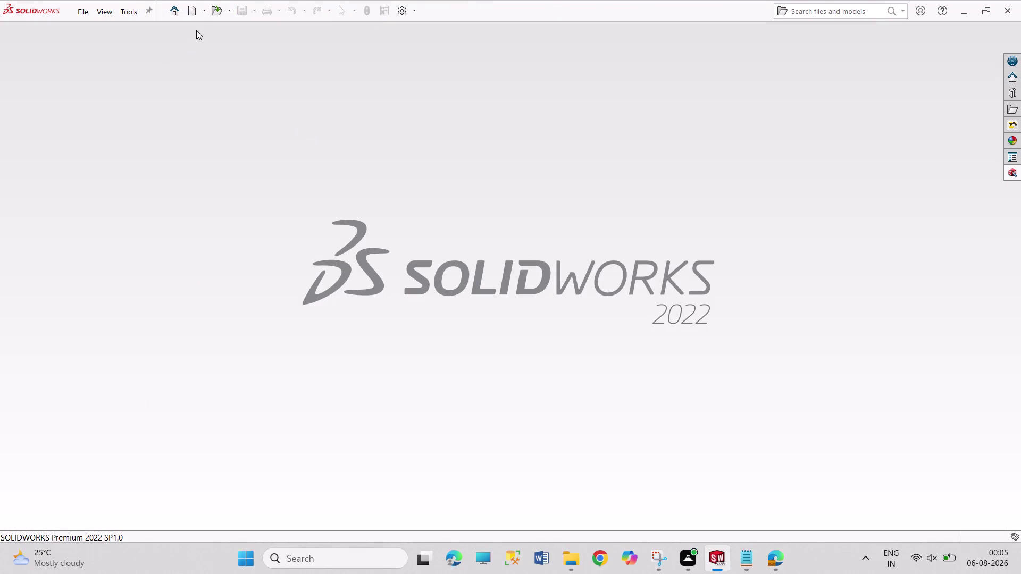
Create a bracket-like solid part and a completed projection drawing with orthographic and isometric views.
Create a new part document.
click(196, 15)
click(274, 300)
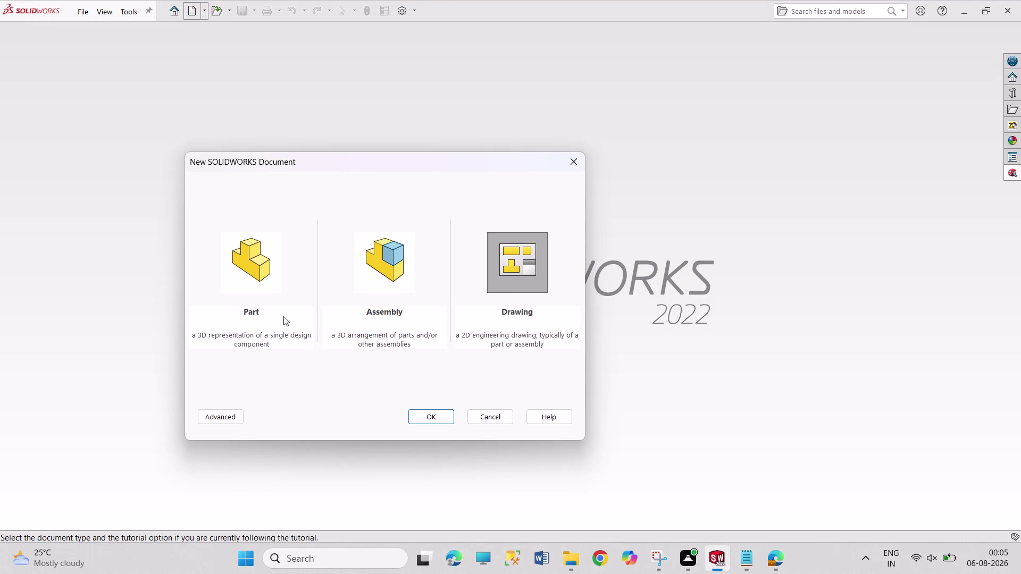
click(249, 259)
click(447, 417)
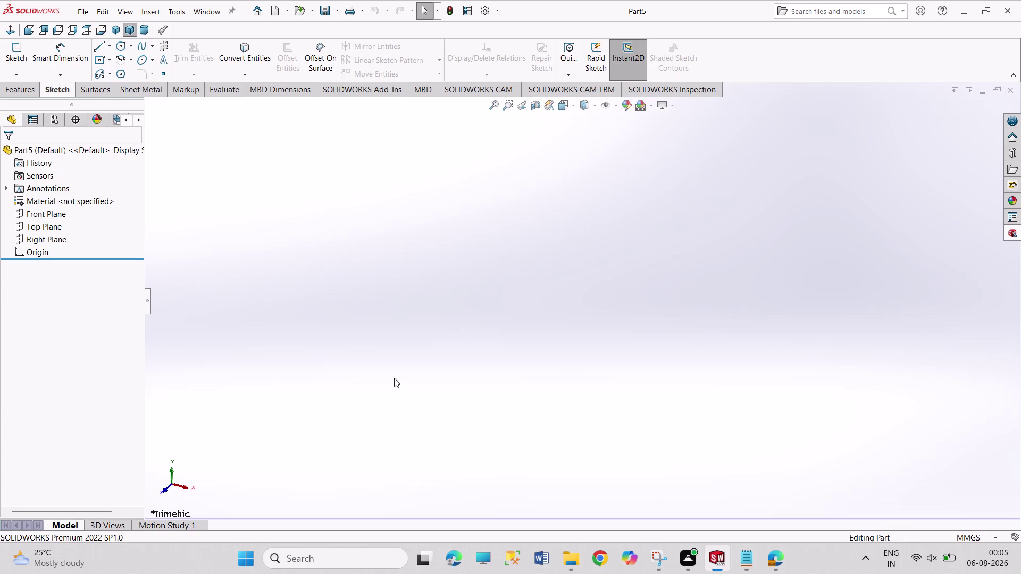
Start a sketch on the Front Plane with the Line tool active.
click(37, 216)
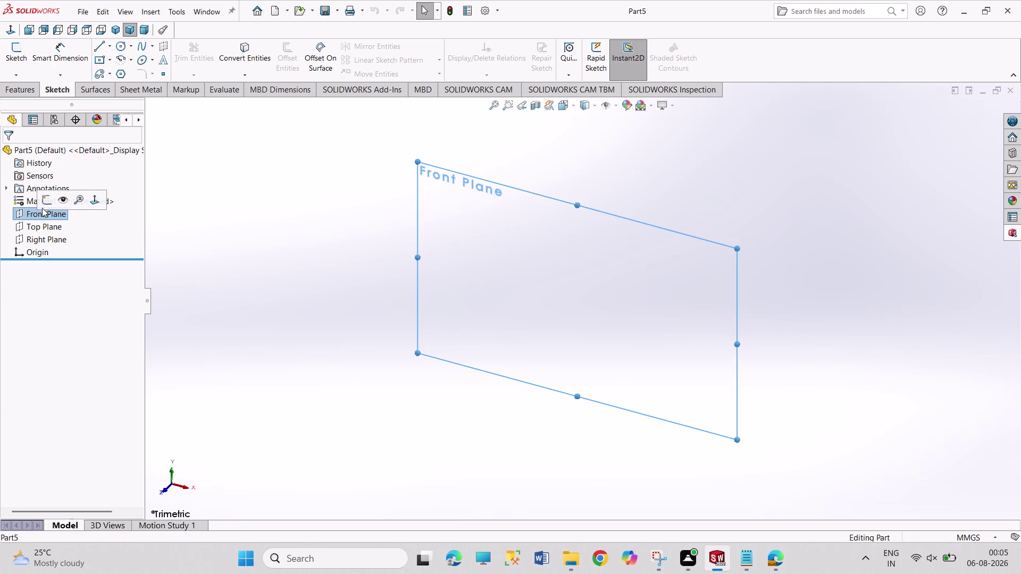
click(47, 203)
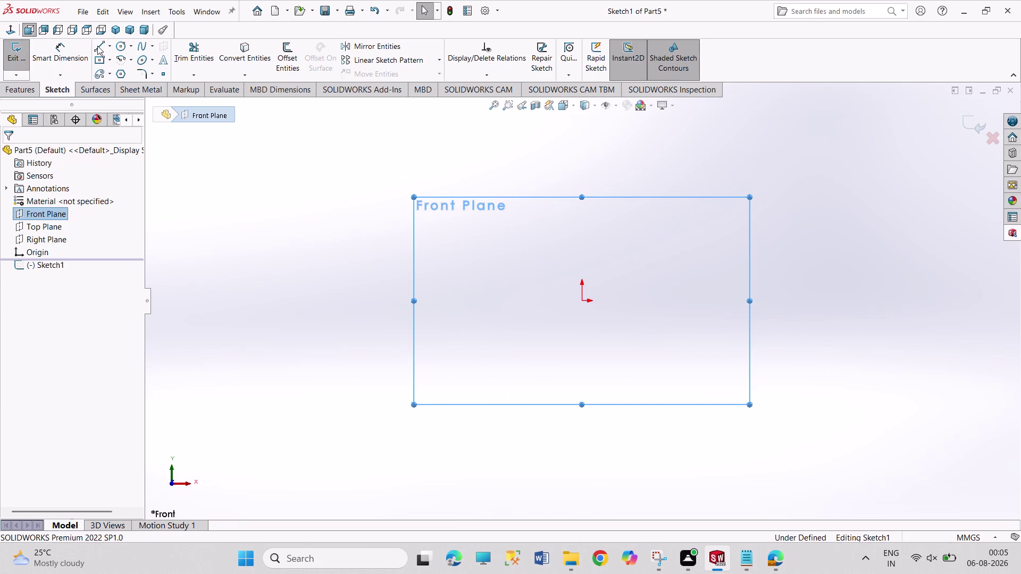
click(97, 46)
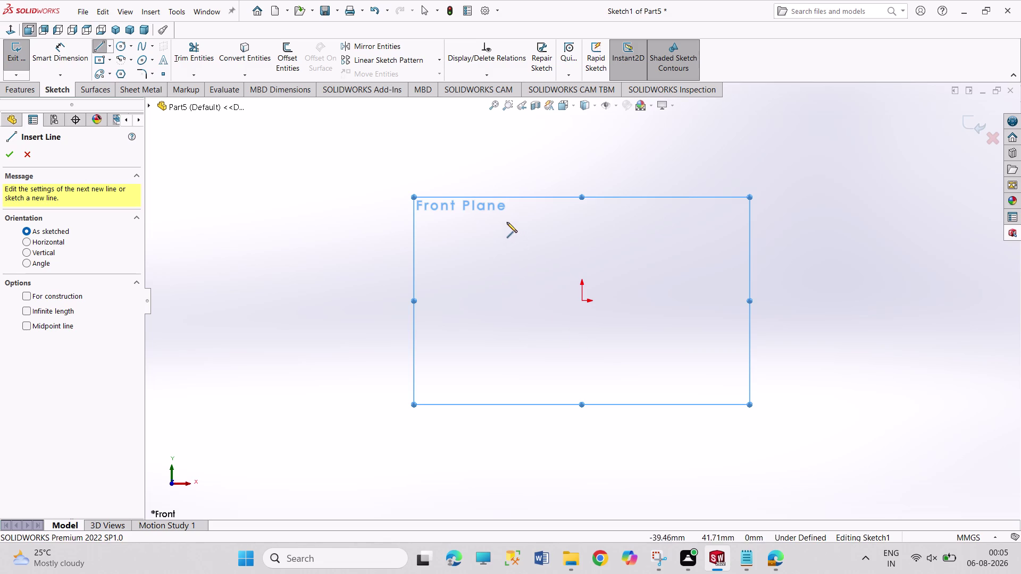
Draw the eight connected lines of the U profile, closing at the top-left corner.
click(502, 221)
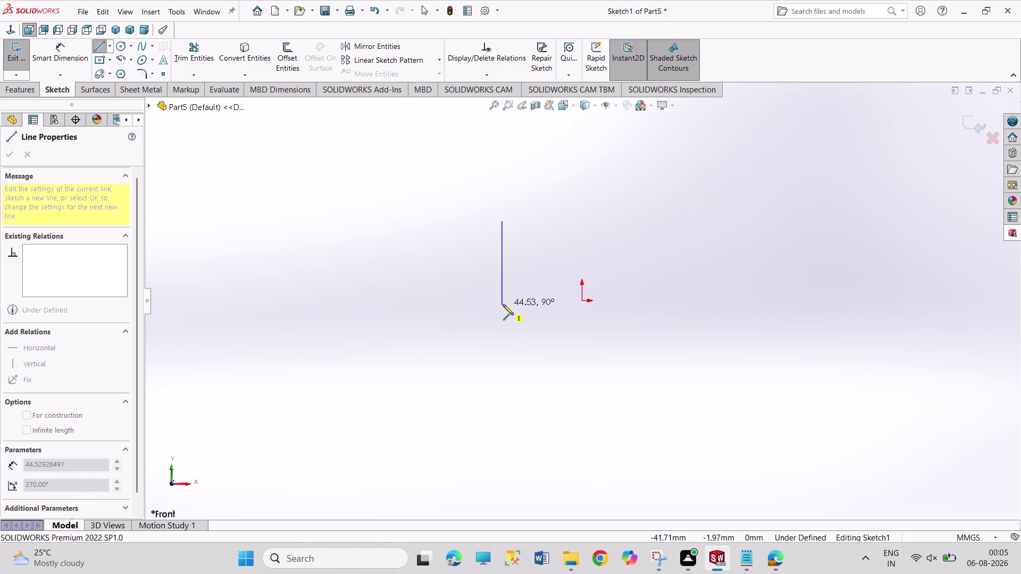
click(503, 302)
drag(656, 302, 656, 301)
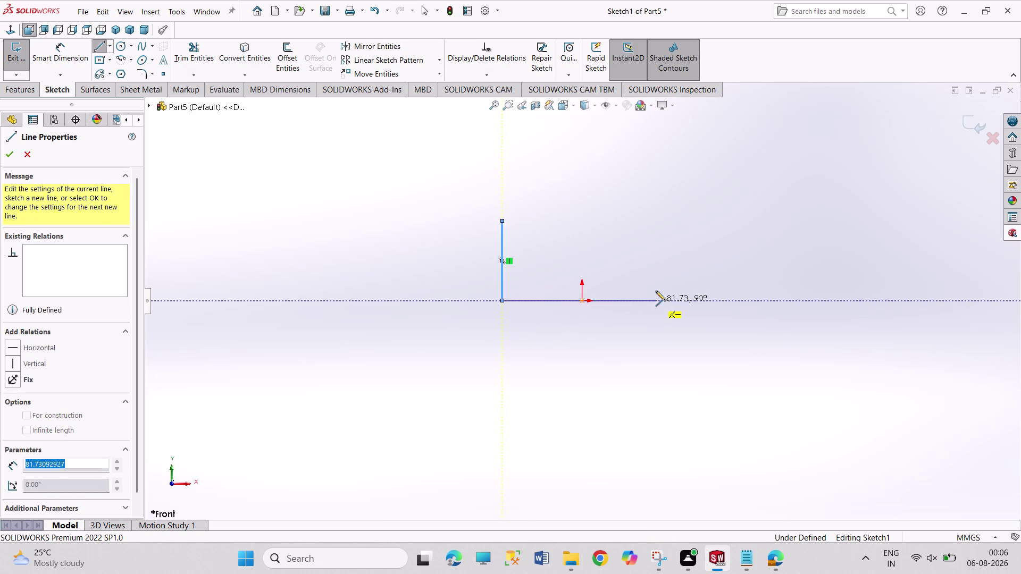
drag(656, 301, 656, 295)
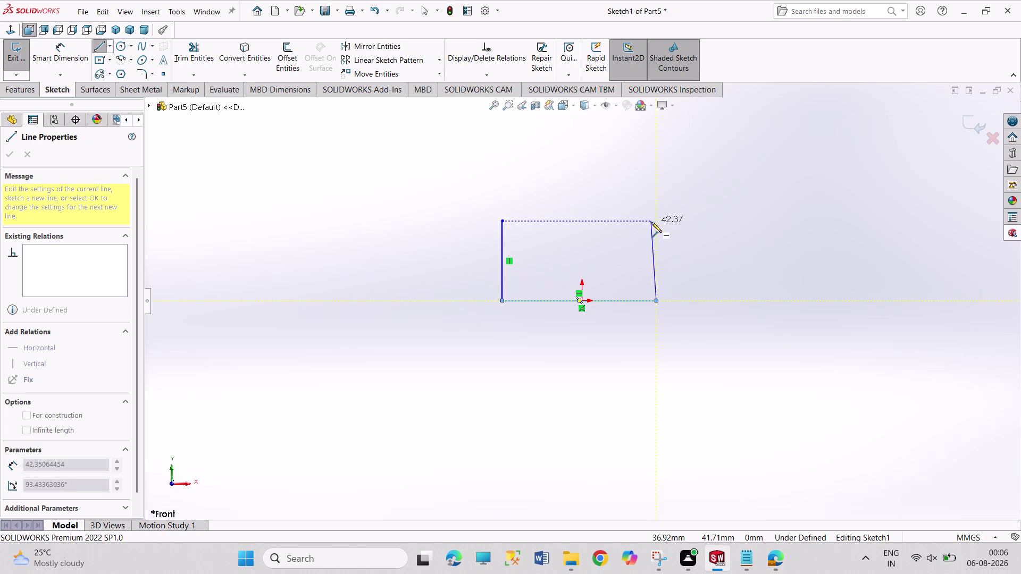
click(656, 221)
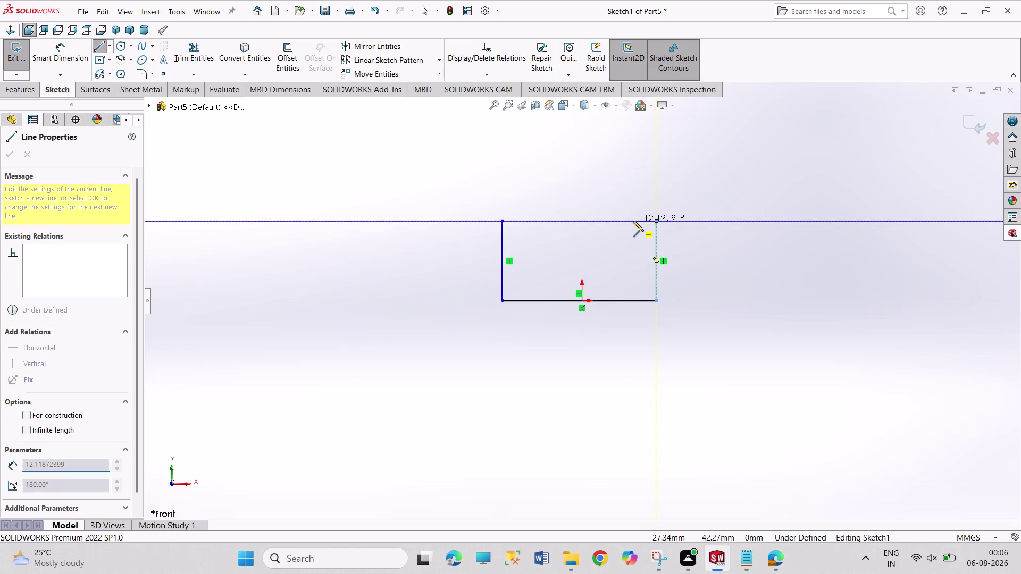
click(634, 221)
click(635, 253)
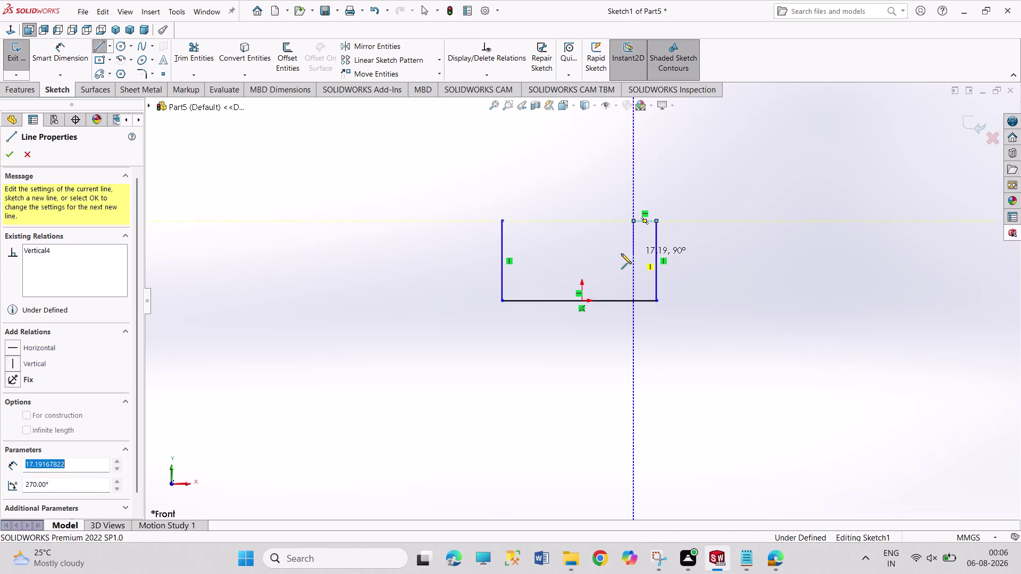
click(531, 254)
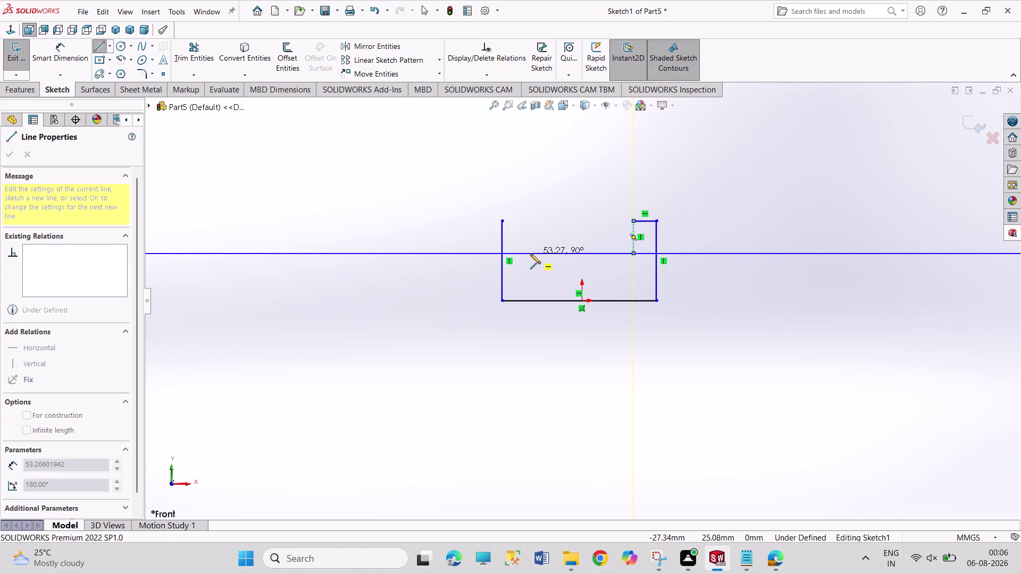
click(530, 218)
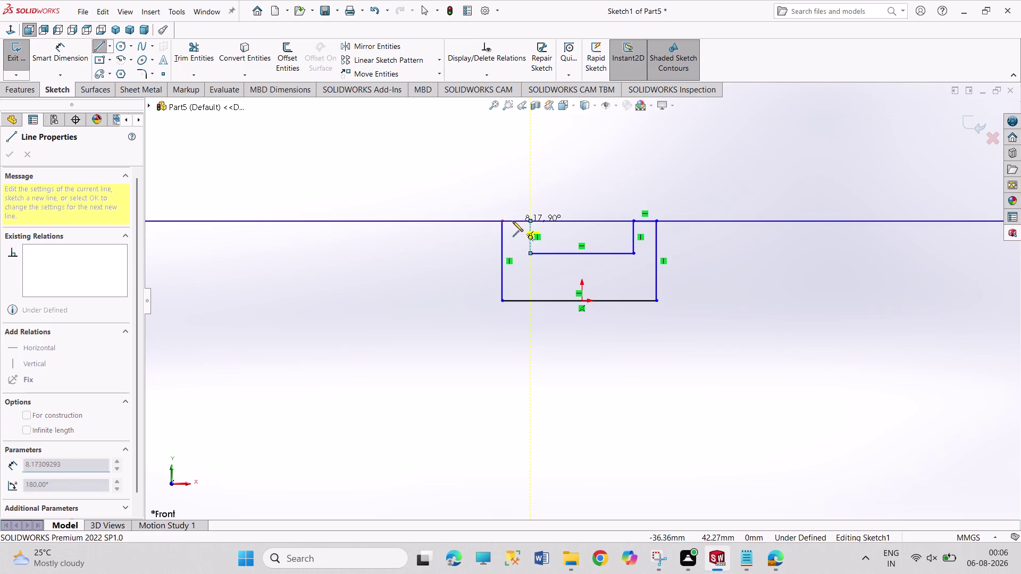
click(504, 221)
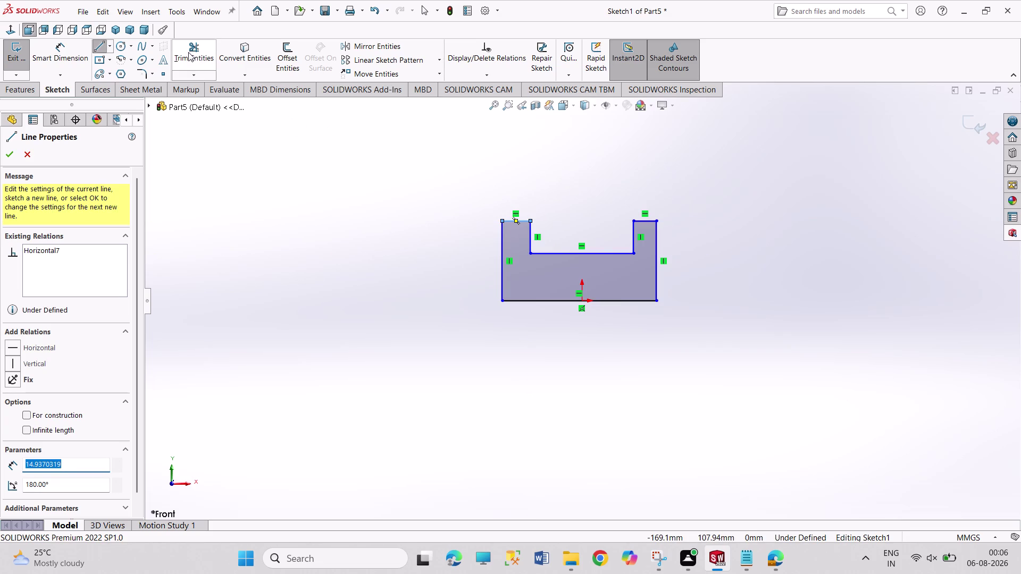
click(113, 45)
click(117, 75)
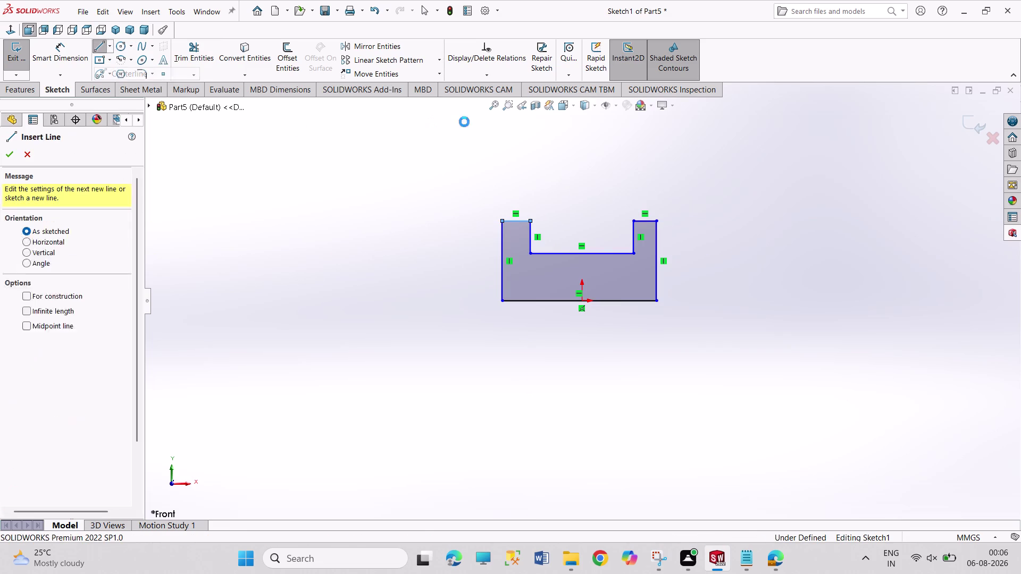
Draw a vertical centreline through the origin, extending below the profile.
drag(579, 150, 579, 156)
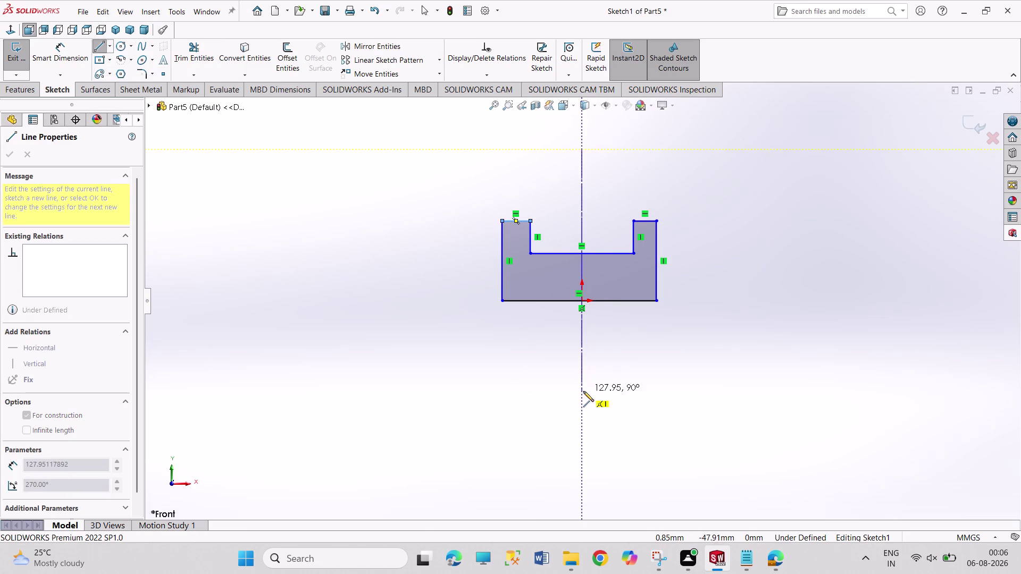
drag(583, 391, 591, 390)
right_click(690, 364)
click(704, 368)
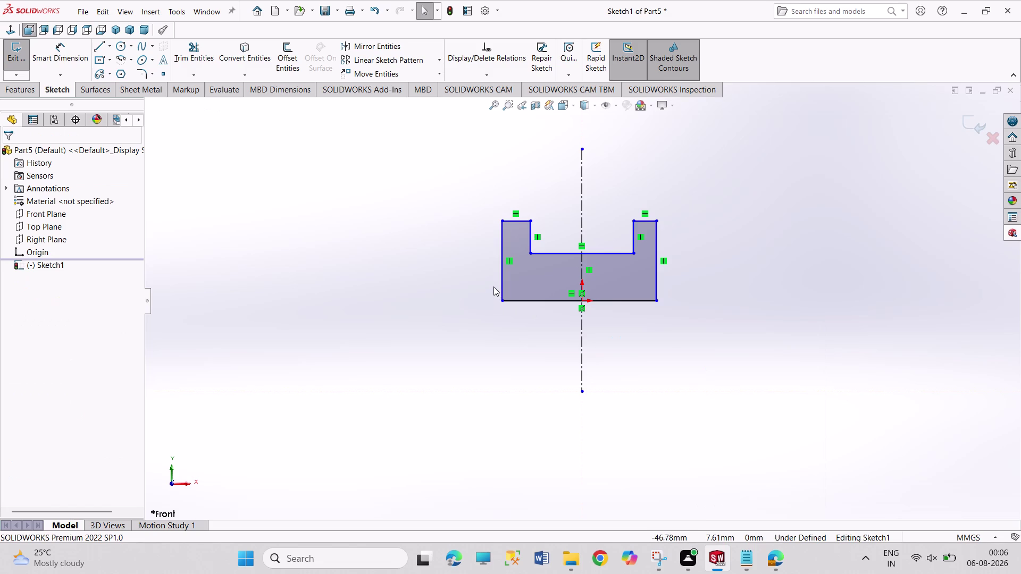
Make the left and right outer sides of the U equal in length.
click(500, 287)
click(654, 266)
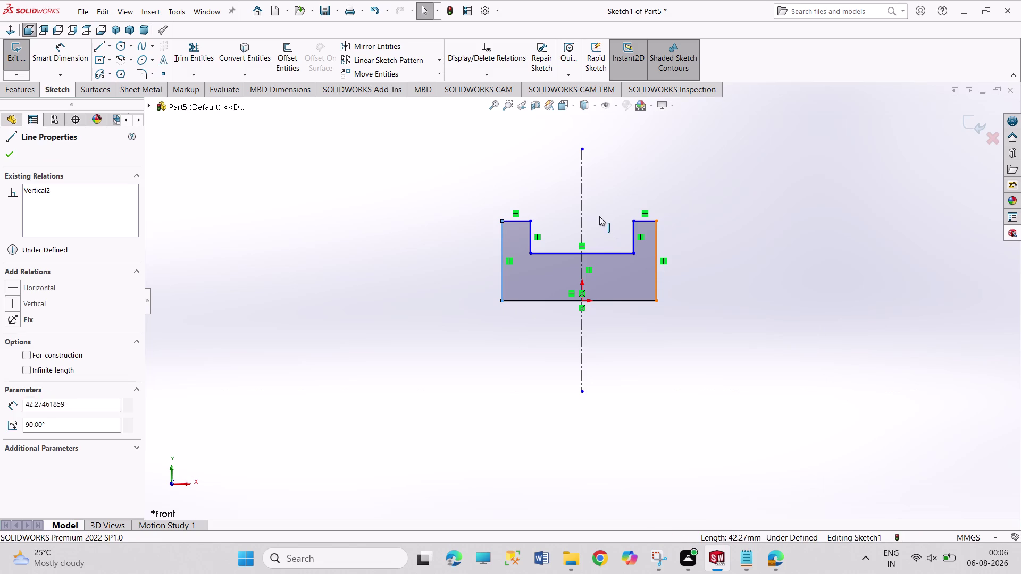
click(585, 208)
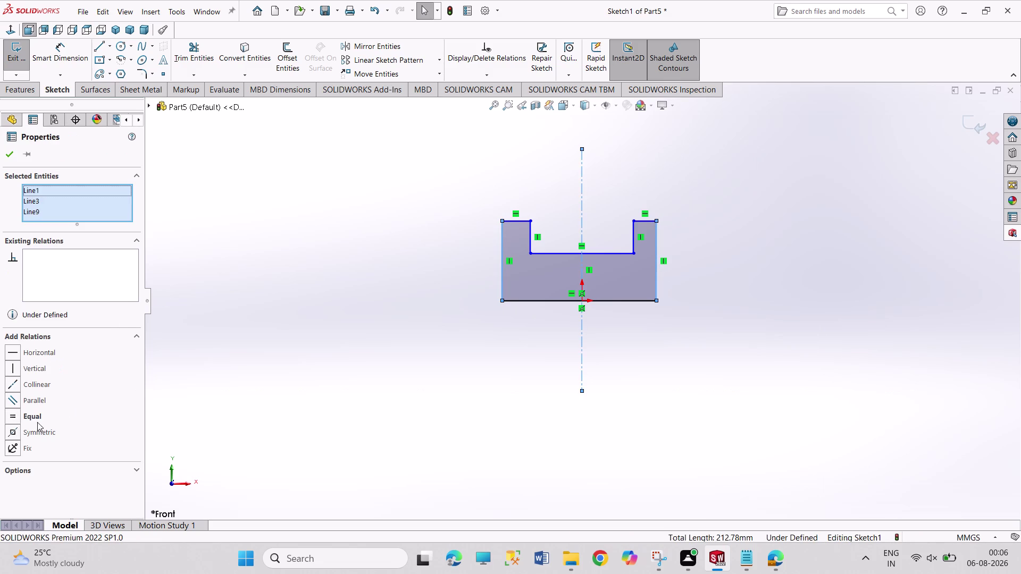
click(42, 432)
click(294, 345)
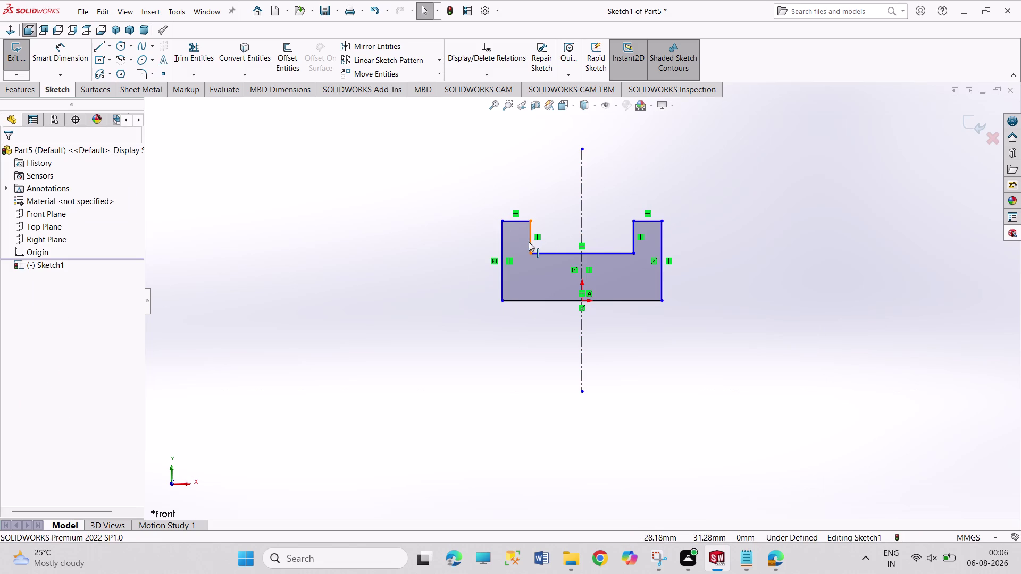
Make the inner sides of the two arms equal in length.
click(529, 242)
click(632, 237)
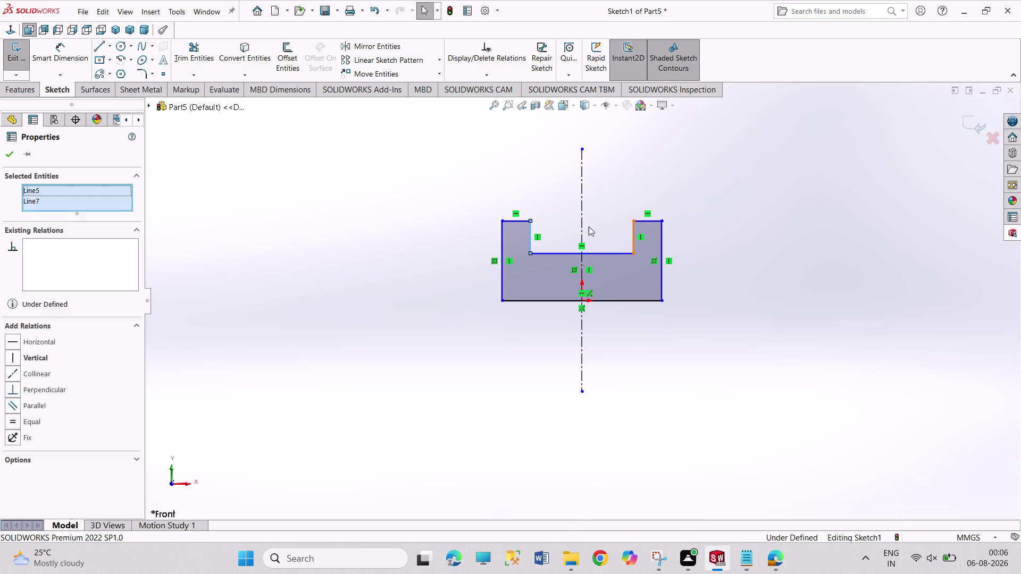
click(583, 223)
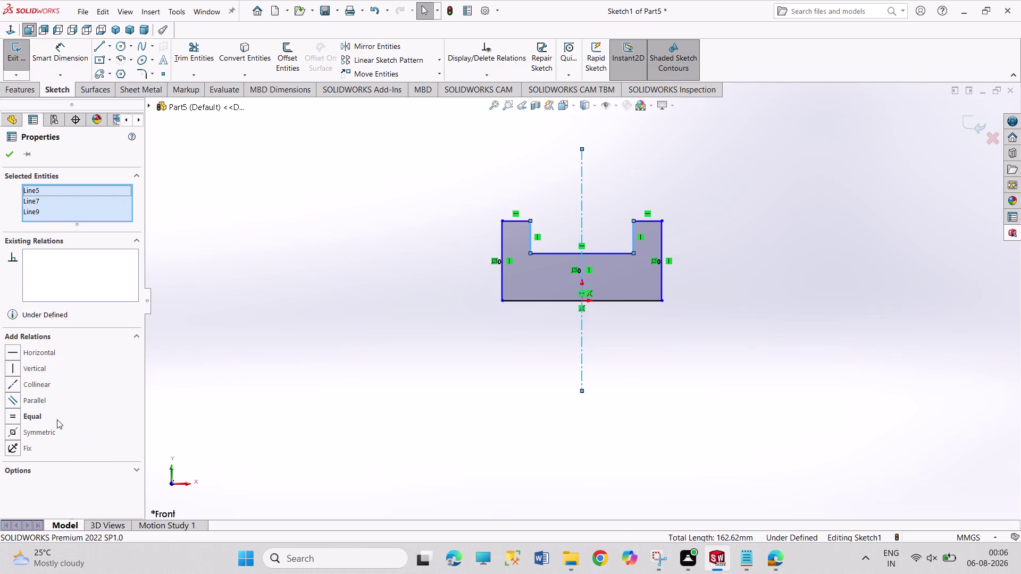
click(40, 433)
click(377, 336)
right_drag(404, 346, 381, 217)
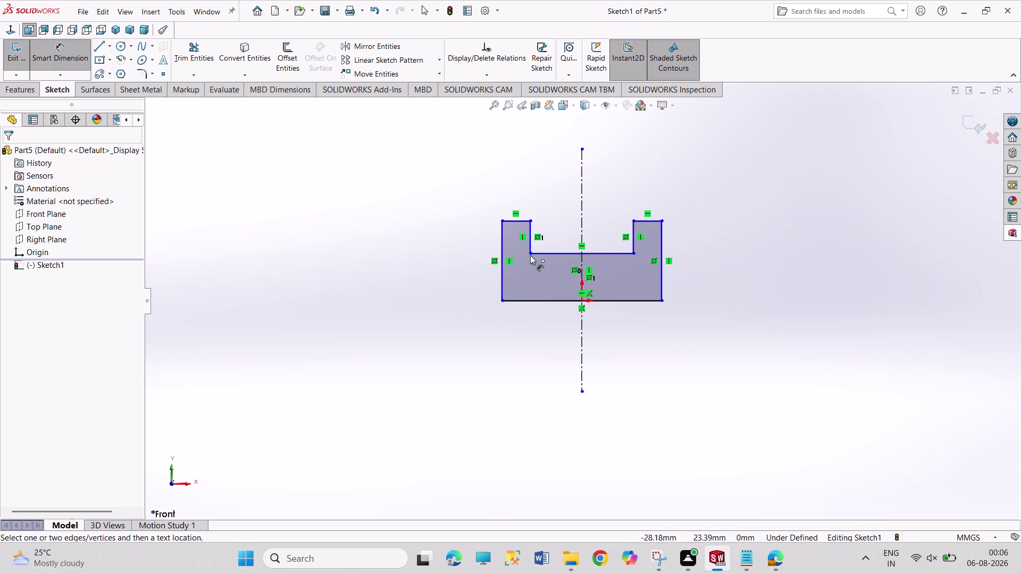
Dimension the slot depth to 20 mm and the overall height to 38 mm.
drag(531, 247, 522, 248)
click(429, 239)
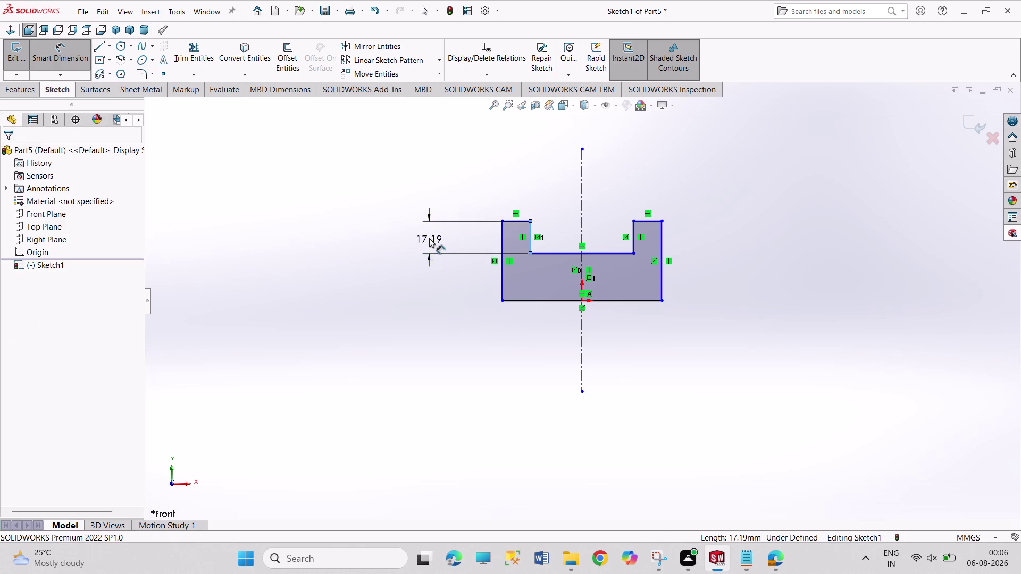
text(20)
key(Return)
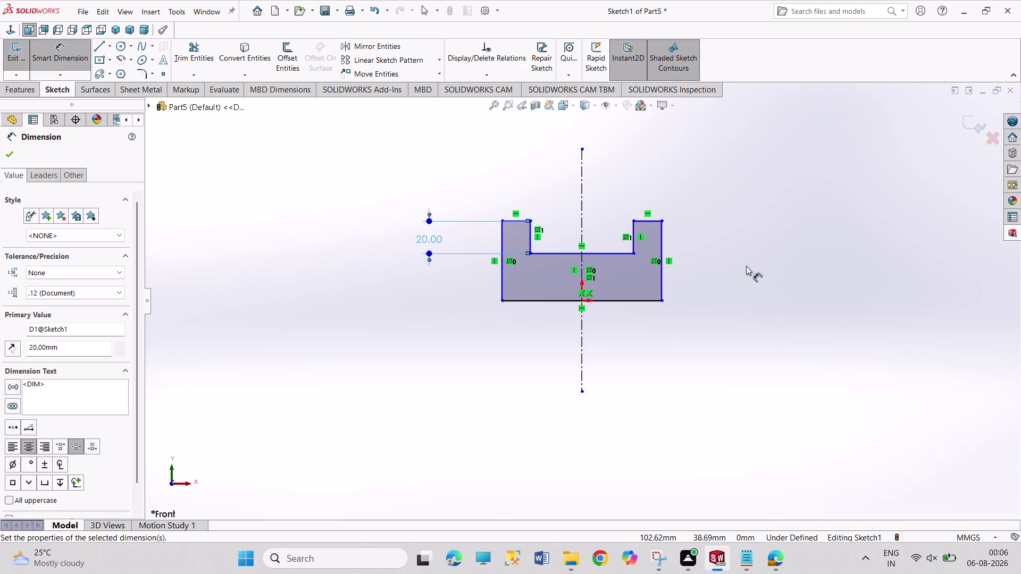
click(662, 282)
click(727, 263)
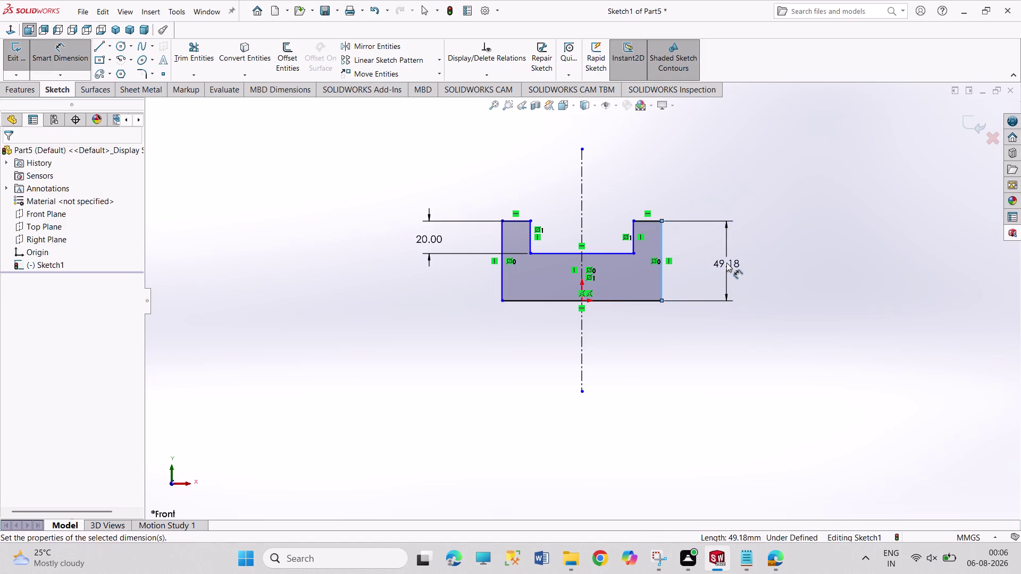
key(3)
key(8)
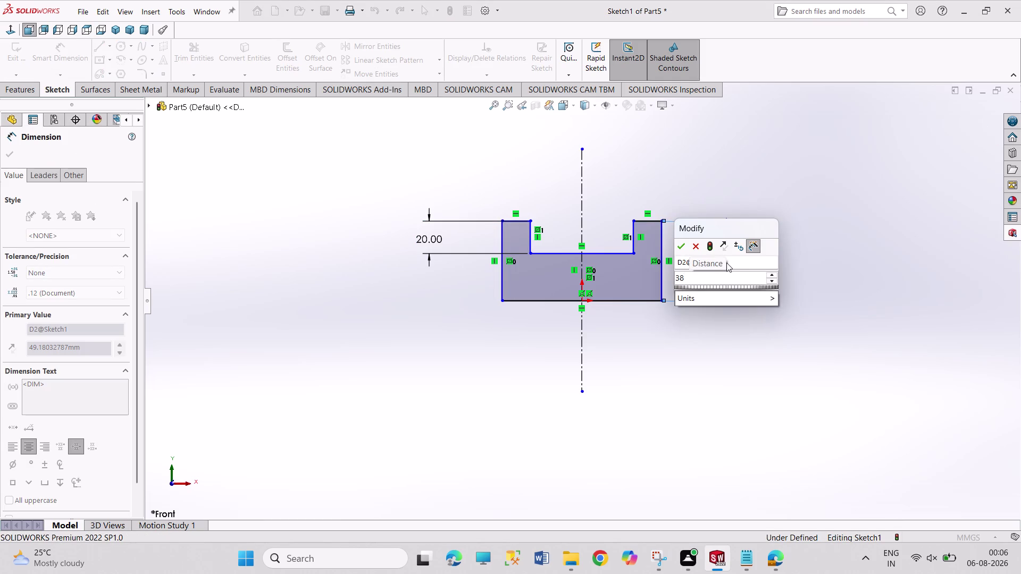
key(Return)
Make the top edges of both arms collinear.
right_click(777, 218)
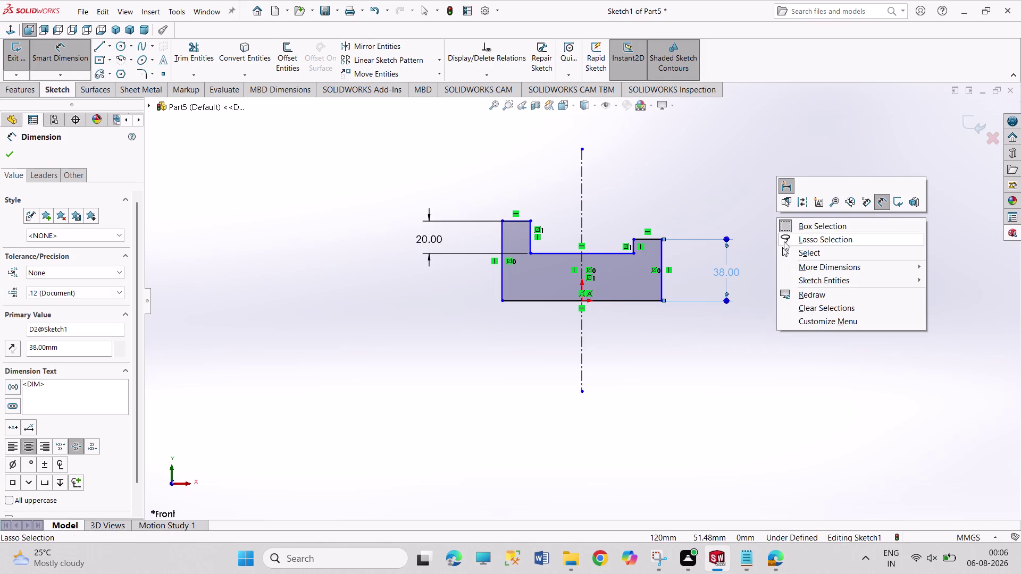
click(788, 251)
click(520, 224)
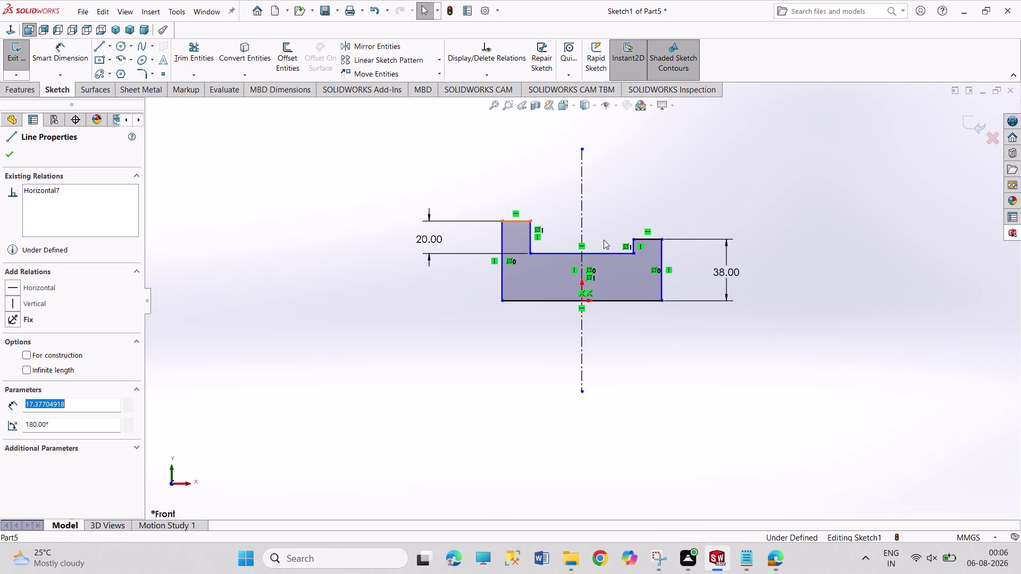
click(647, 241)
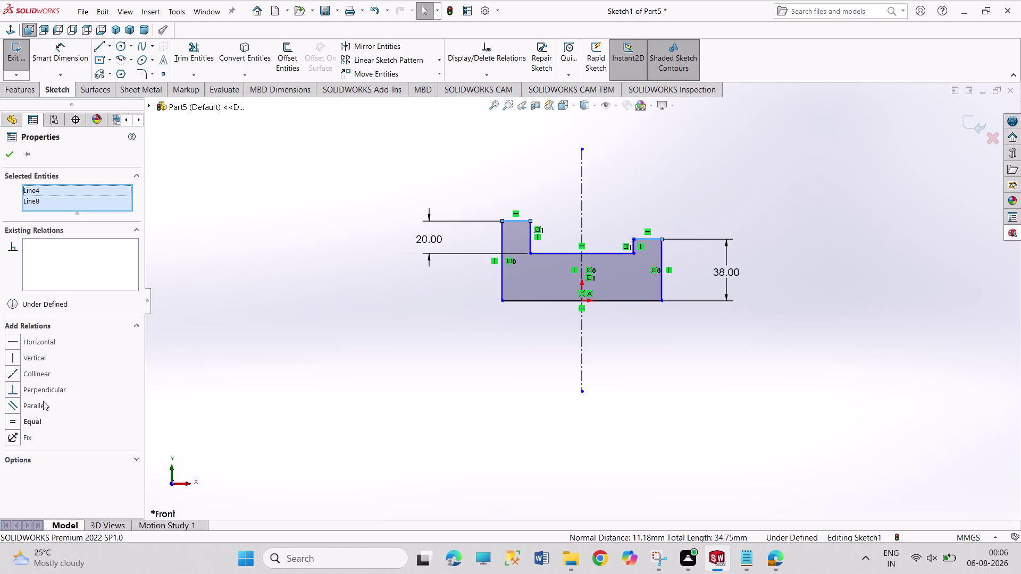
click(45, 374)
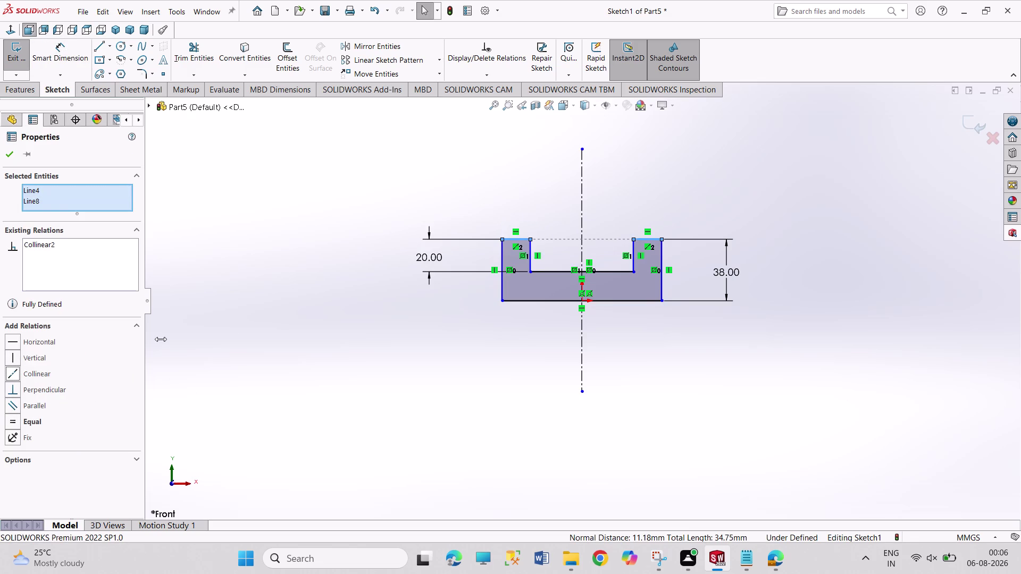
click(235, 326)
right_drag(320, 368, 328, 247)
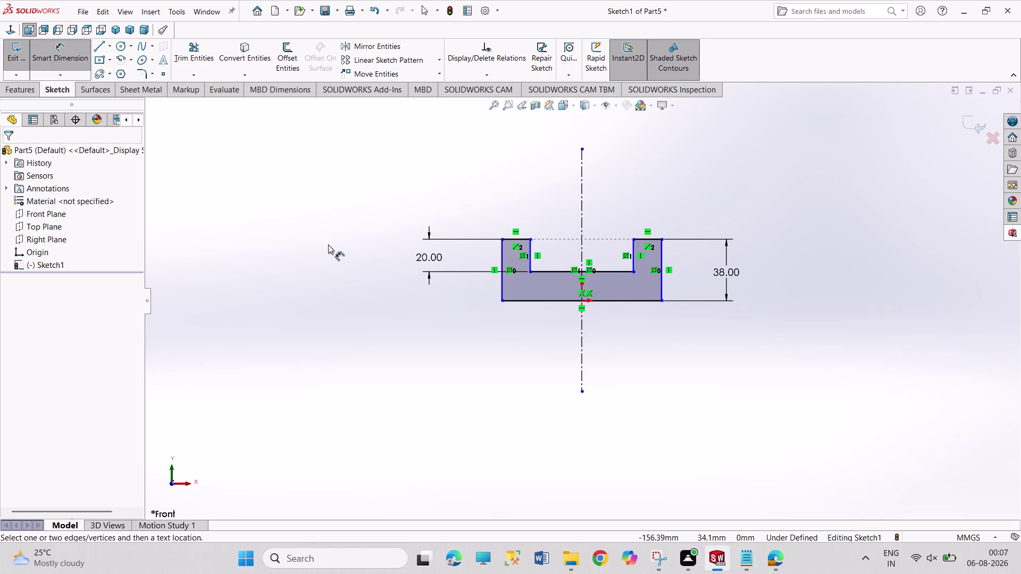
Dimension the profile's bottom edge to a 44 mm overall width.
click(552, 303)
click(551, 331)
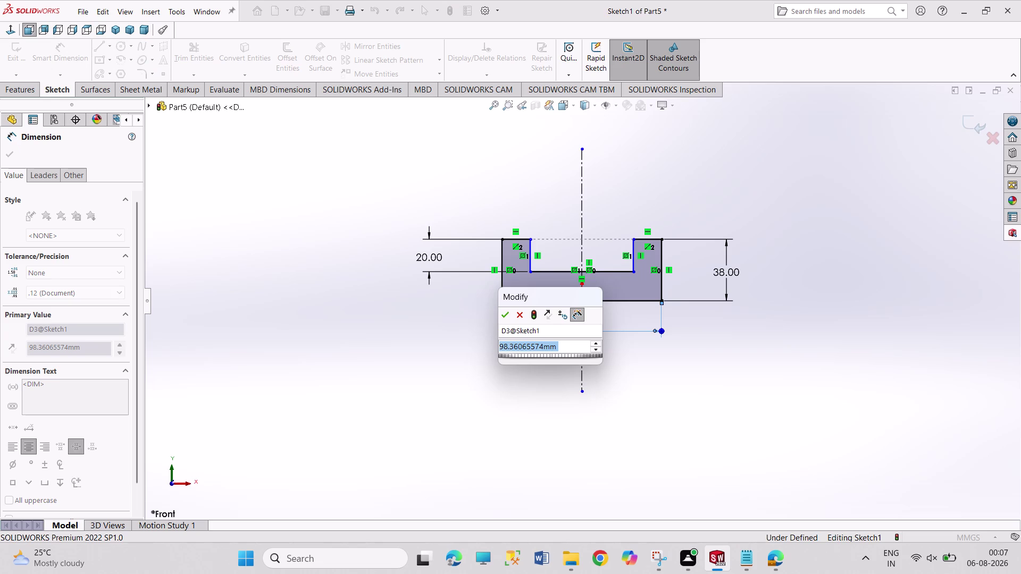
text(44)
key(Return)
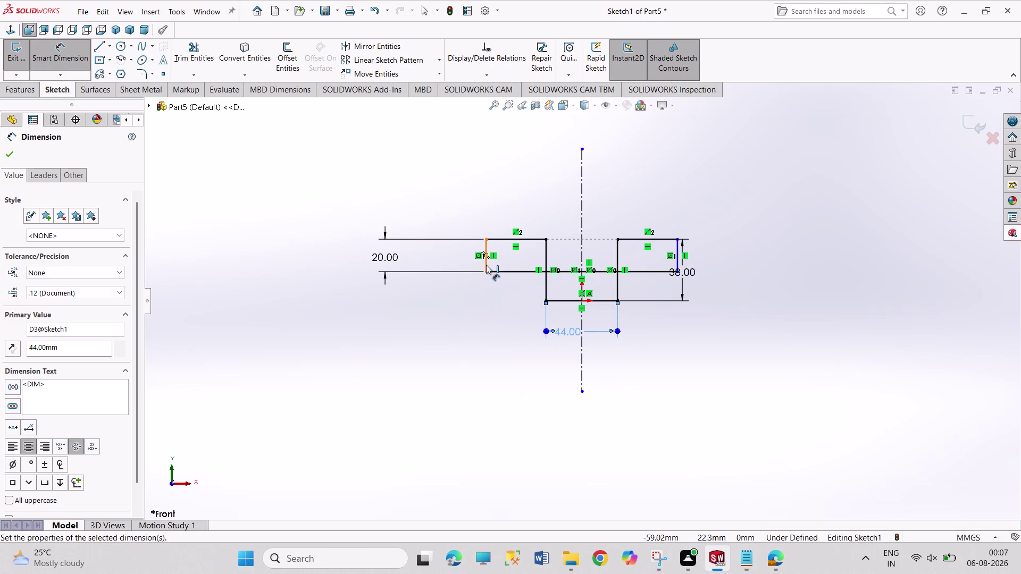
right_click(472, 318)
click(485, 353)
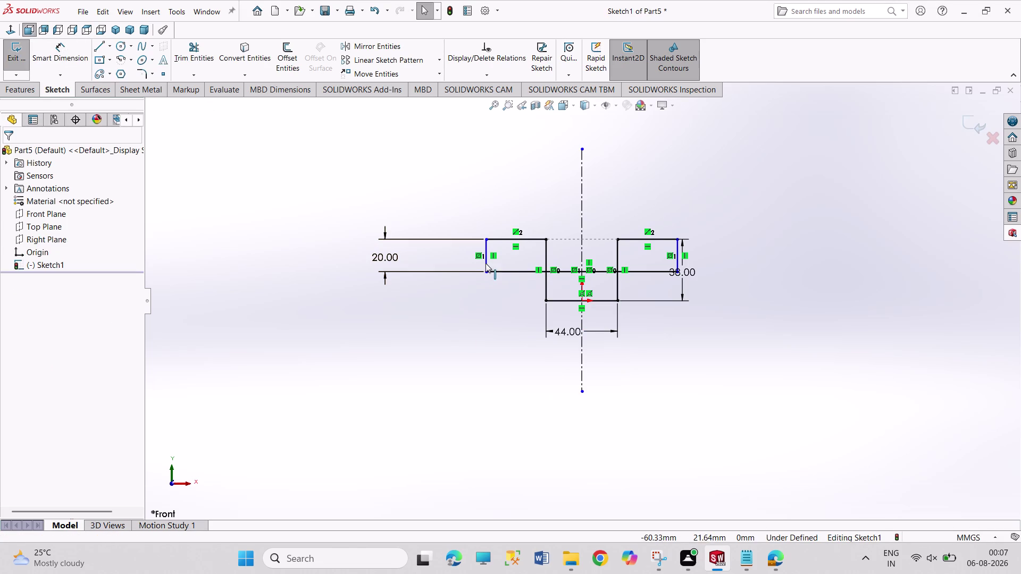
Drag the slot walls inward and dimension the slot width to 26 mm.
drag(486, 261, 565, 259)
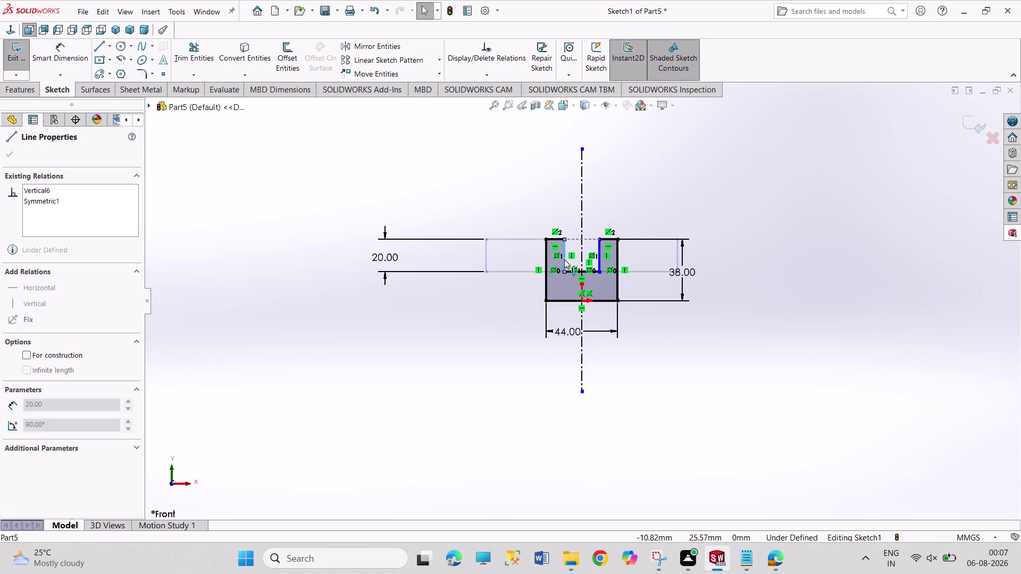
drag(564, 259, 562, 259)
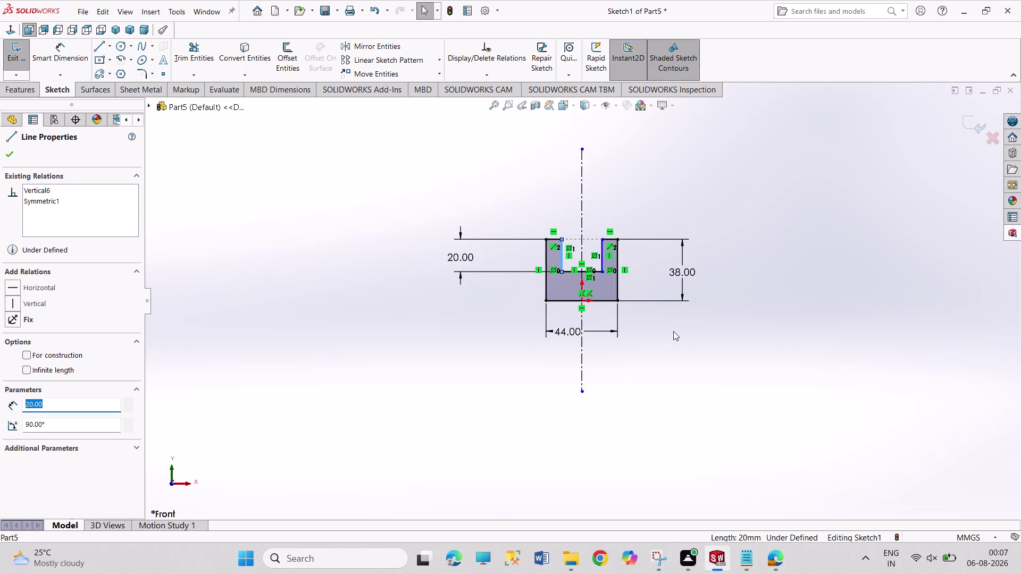
right_drag(674, 331, 681, 175)
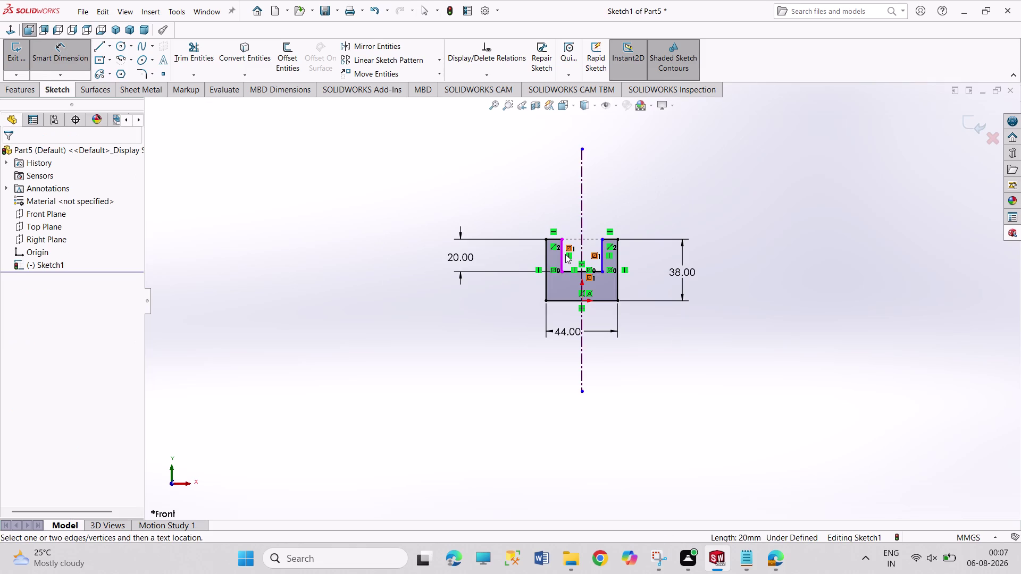
click(565, 256)
click(600, 256)
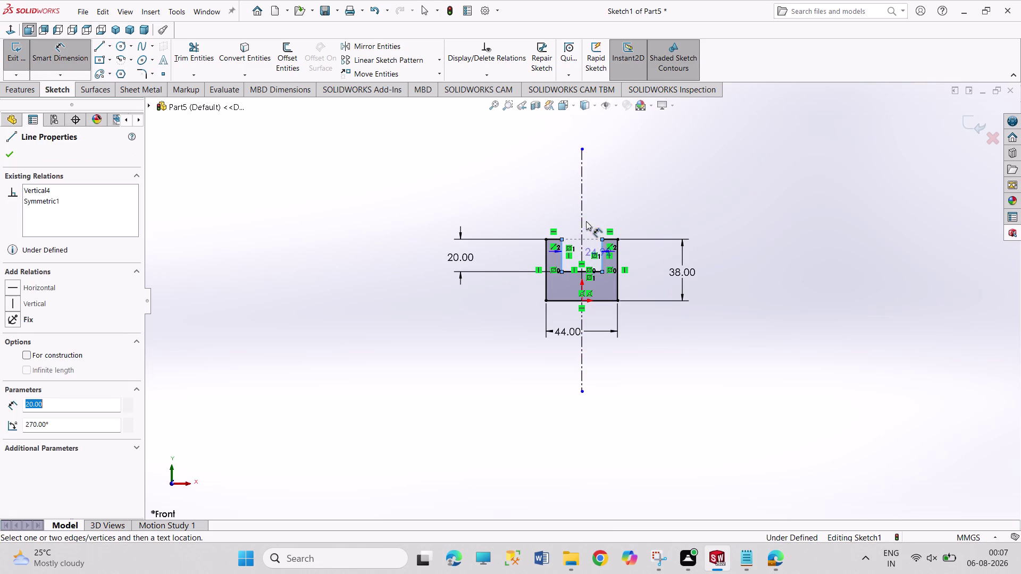
click(631, 202)
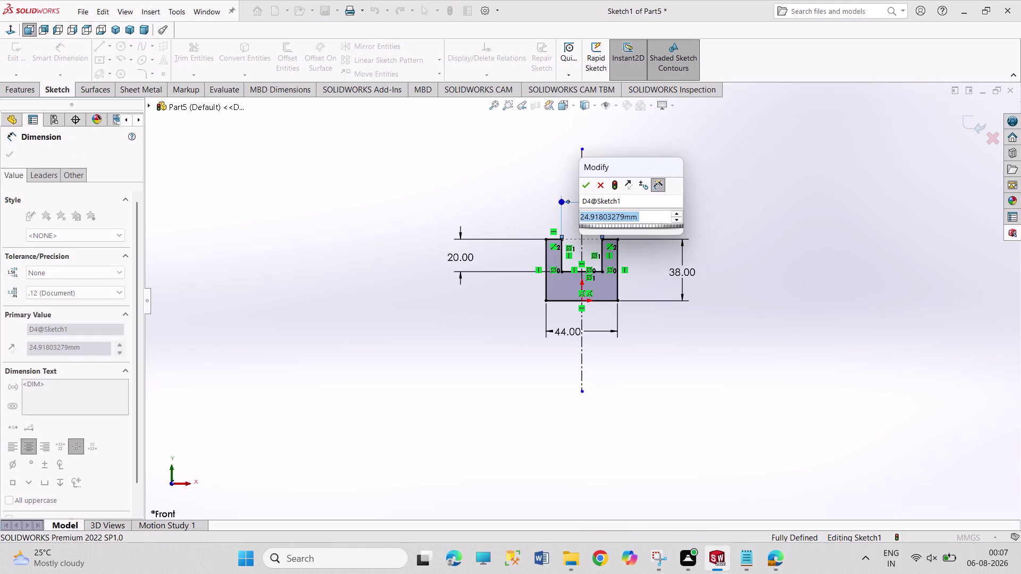
text(26)
key(Return)
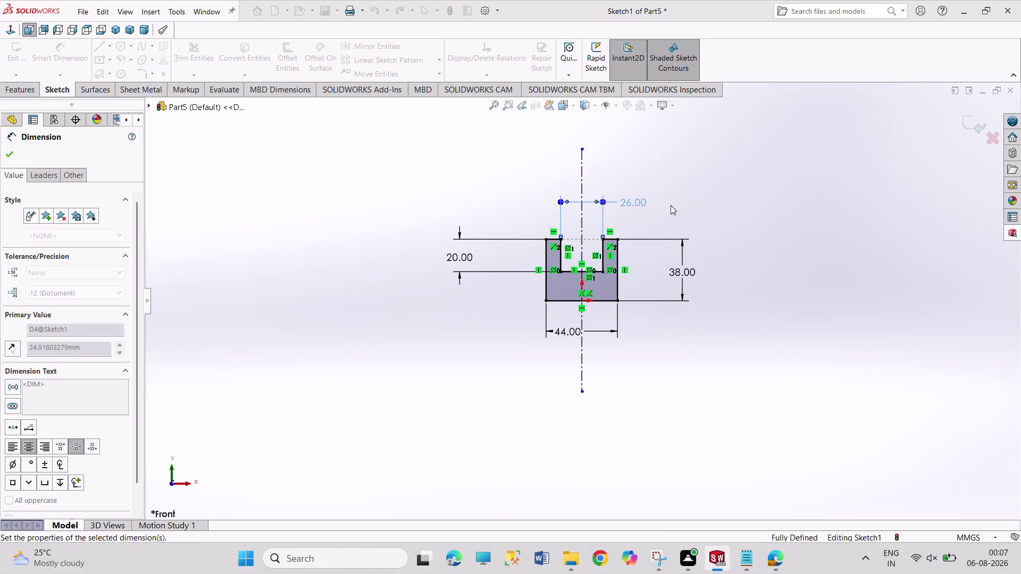
Exit the now fully defined Sketch1.
right_click(710, 184)
click(719, 223)
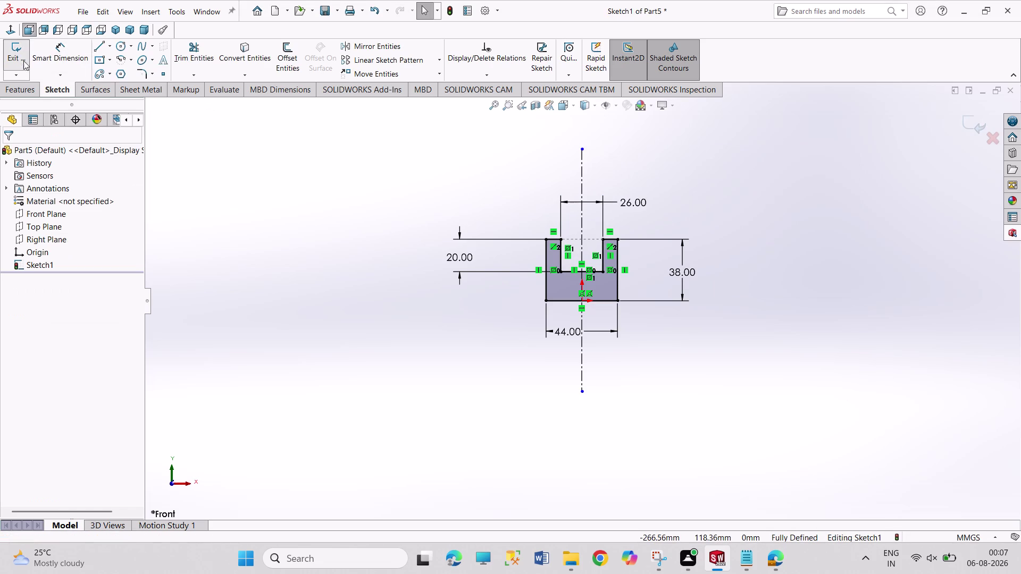
click(19, 57)
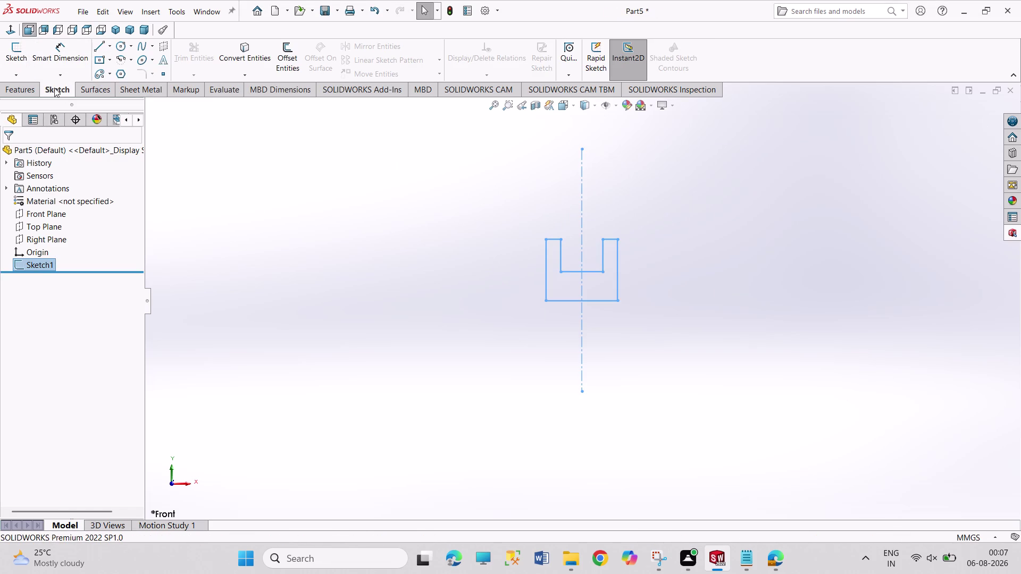
Extrude the U-profile 50 mm with the Mid Plane end condition as Boss-Extrude1.
click(33, 88)
click(24, 58)
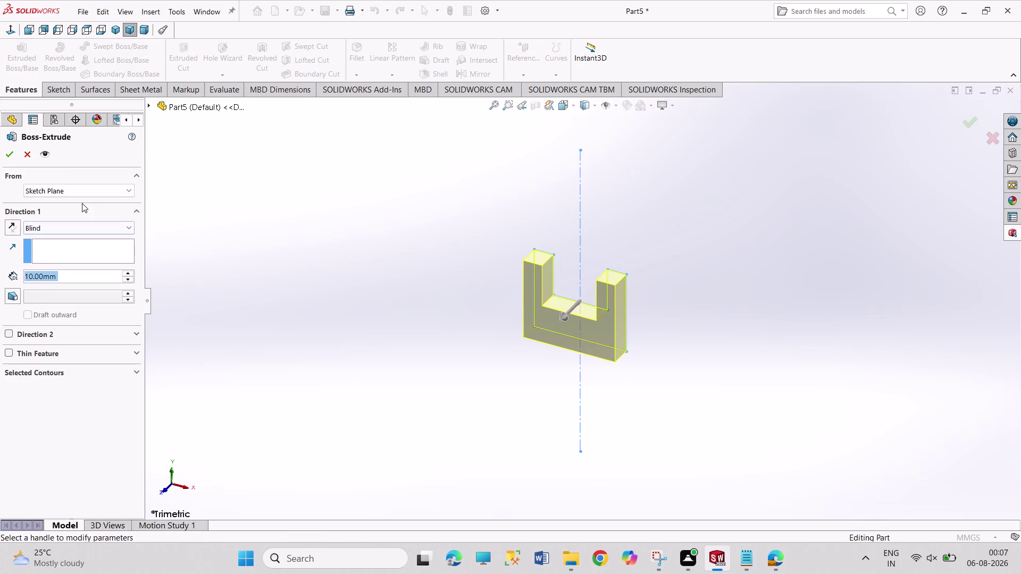
click(83, 226)
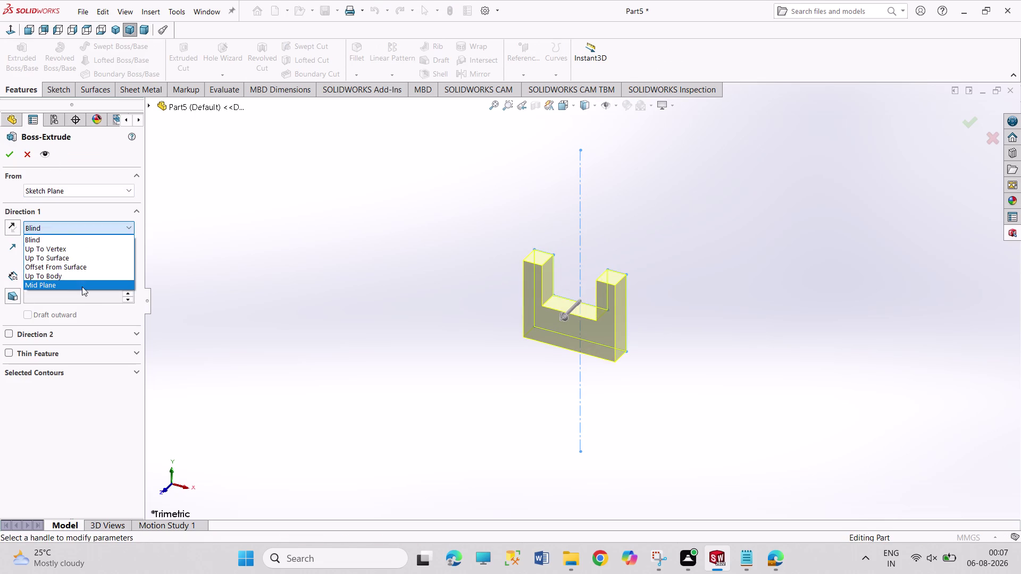
click(80, 289)
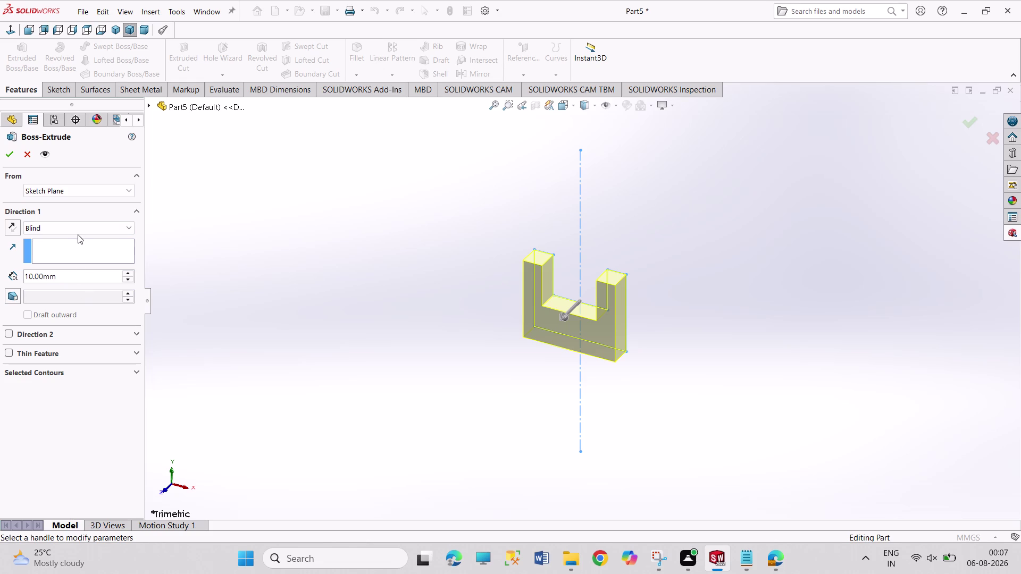
click(78, 229)
click(76, 282)
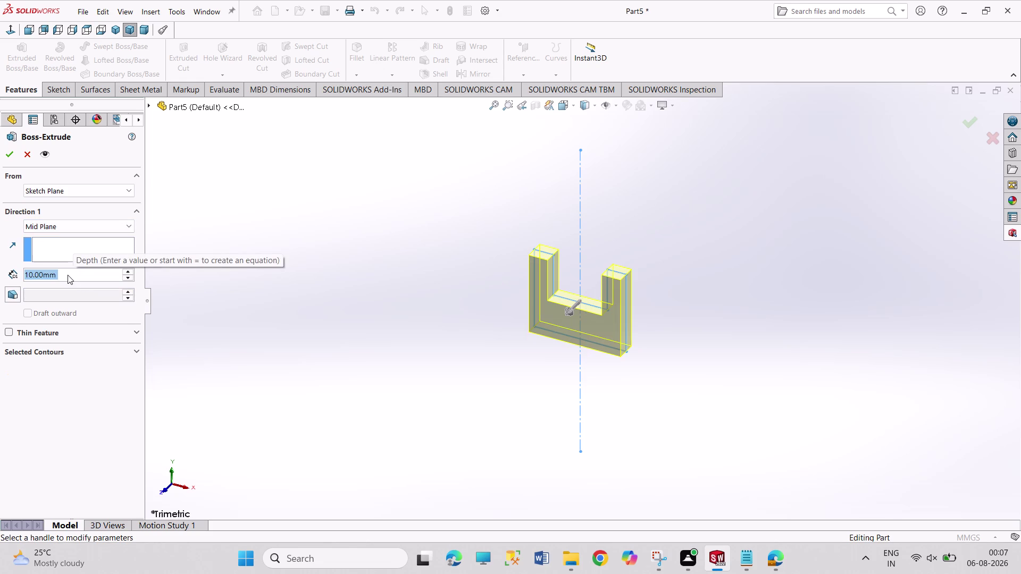
text(5)
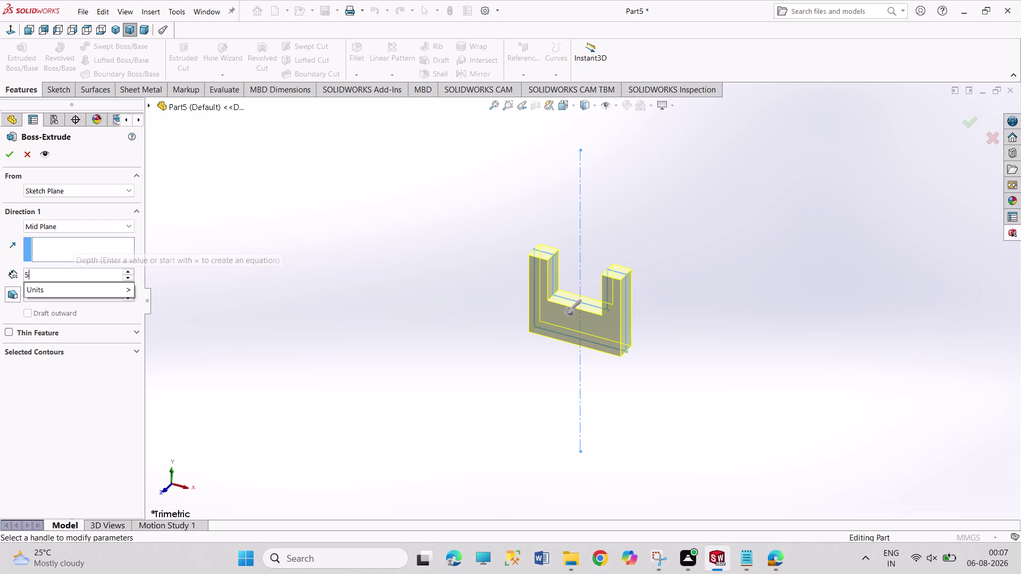
text(0)
key(Return)
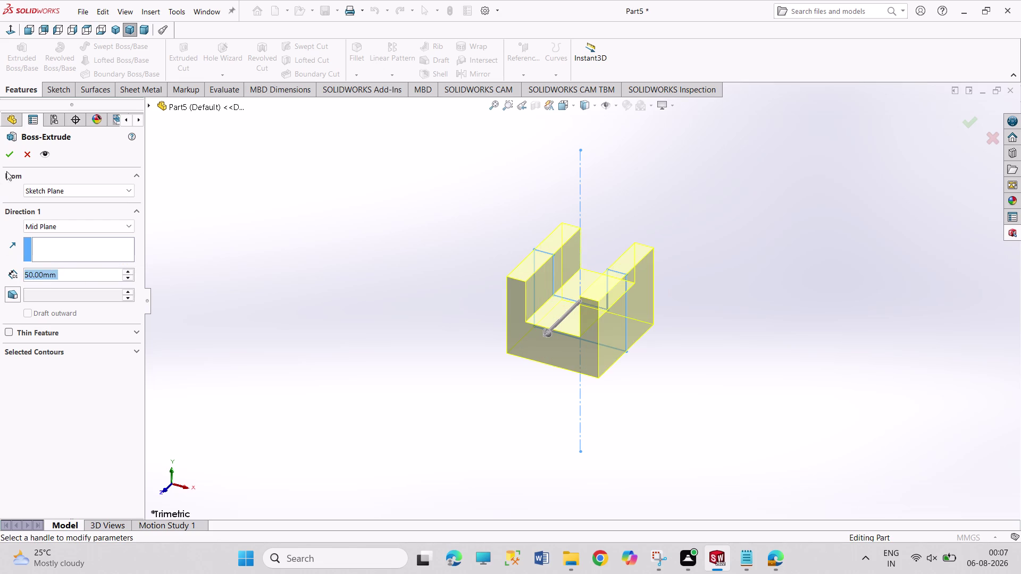
click(15, 159)
click(231, 289)
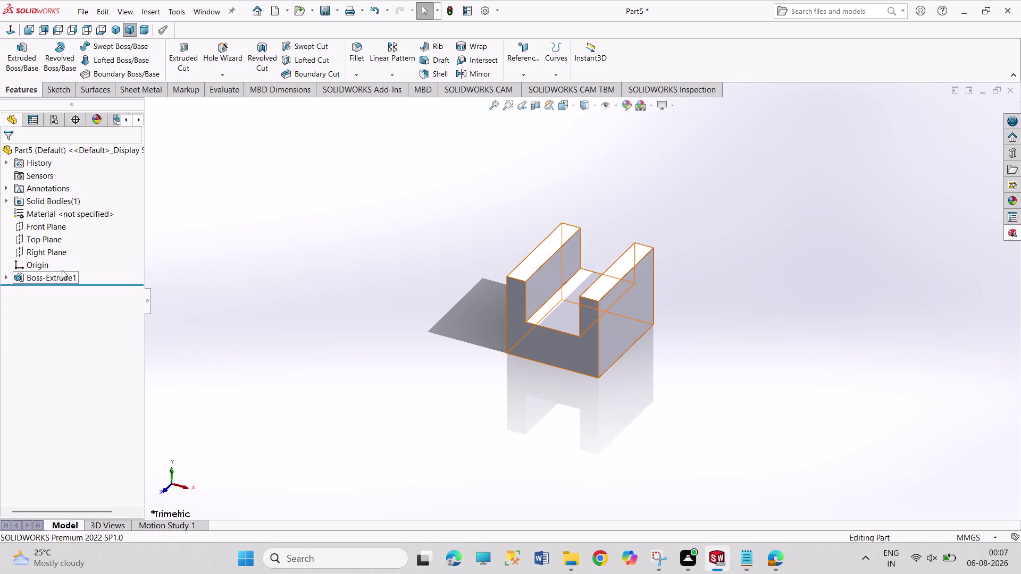
Start a new sketch on the Right Plane and zoom out to frame the block.
click(47, 250)
click(55, 236)
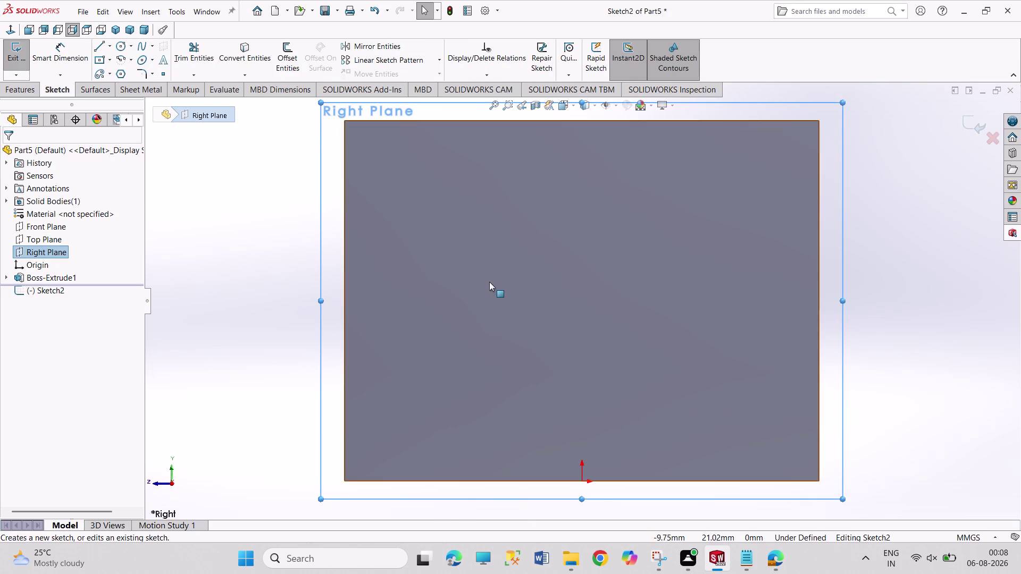
scroll(up, 3)
scroll(up, 3)
scroll(down, 3)
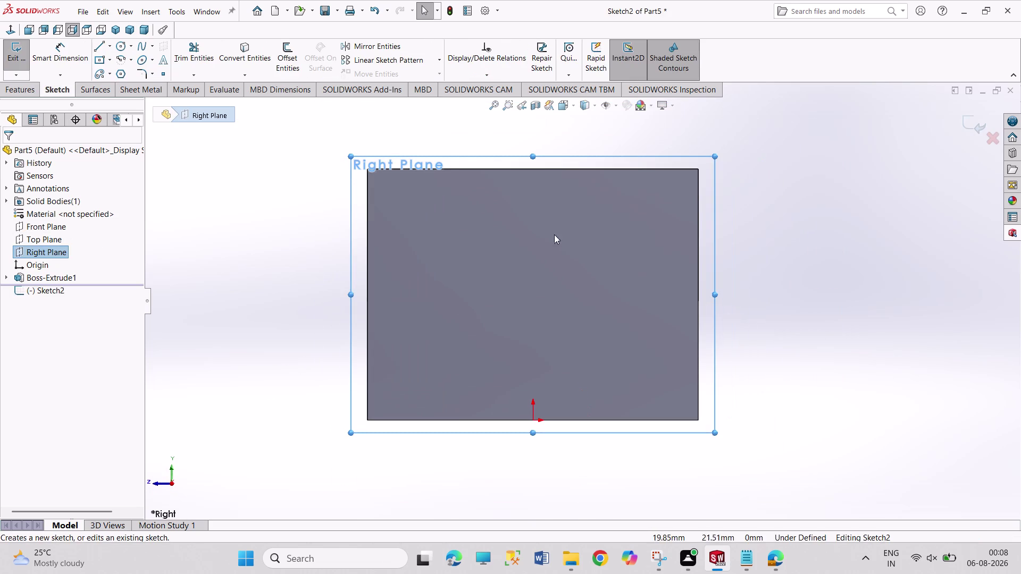
Draw a short horizontal top line joined to a slanted line ending at the bottom-right corner.
click(98, 50)
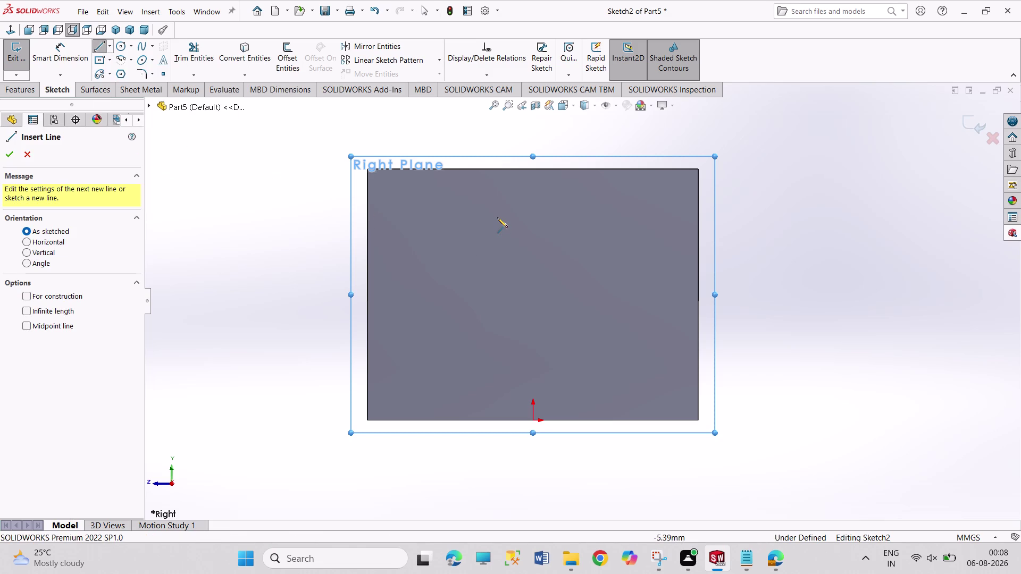
click(468, 185)
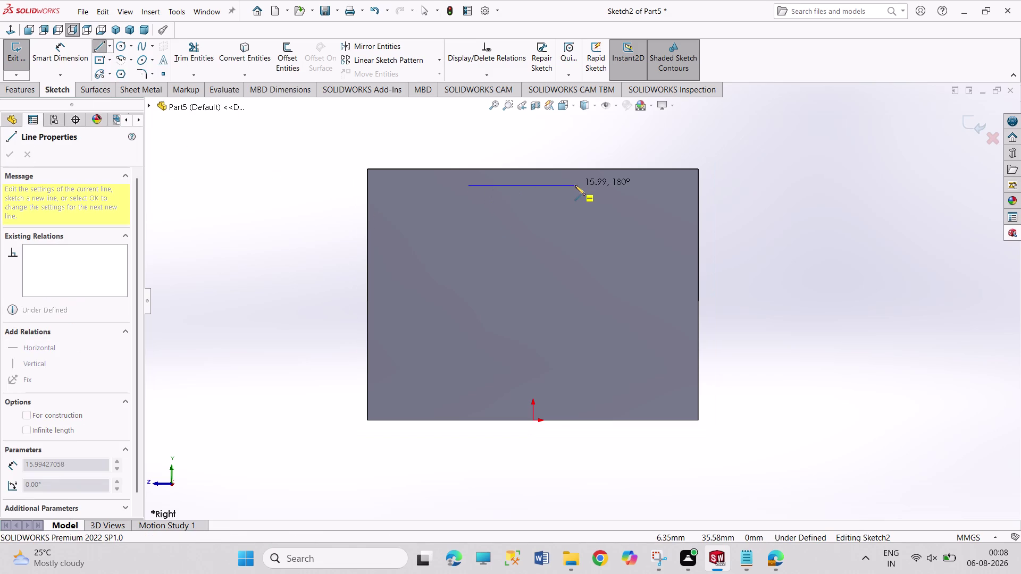
click(584, 188)
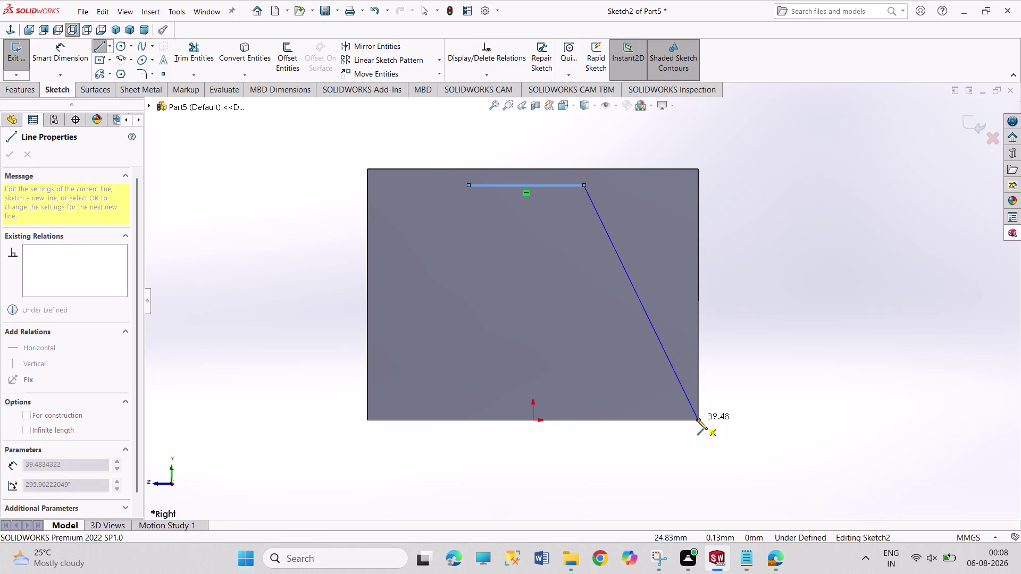
click(697, 419)
right_click(750, 314)
click(765, 328)
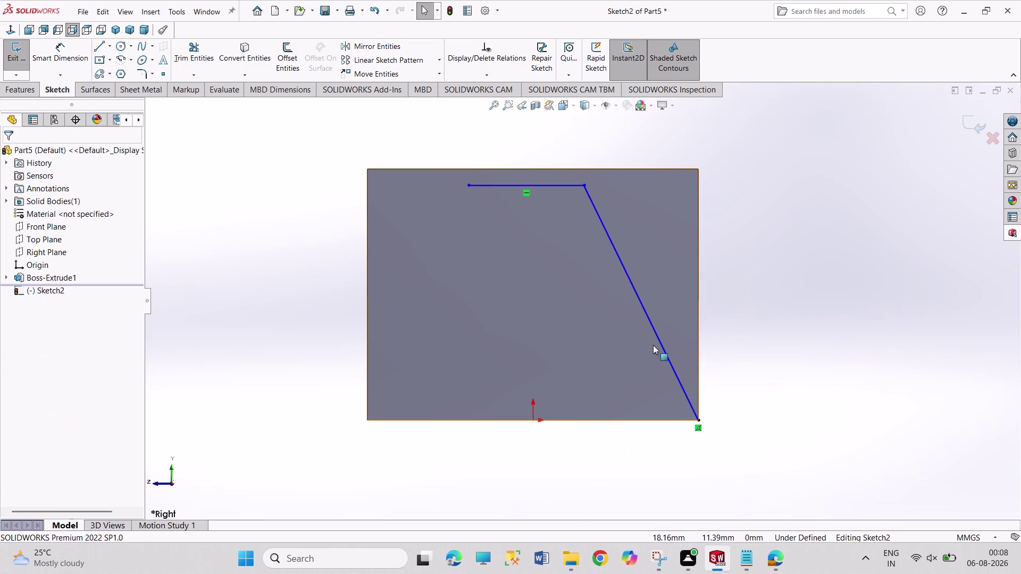
click(659, 342)
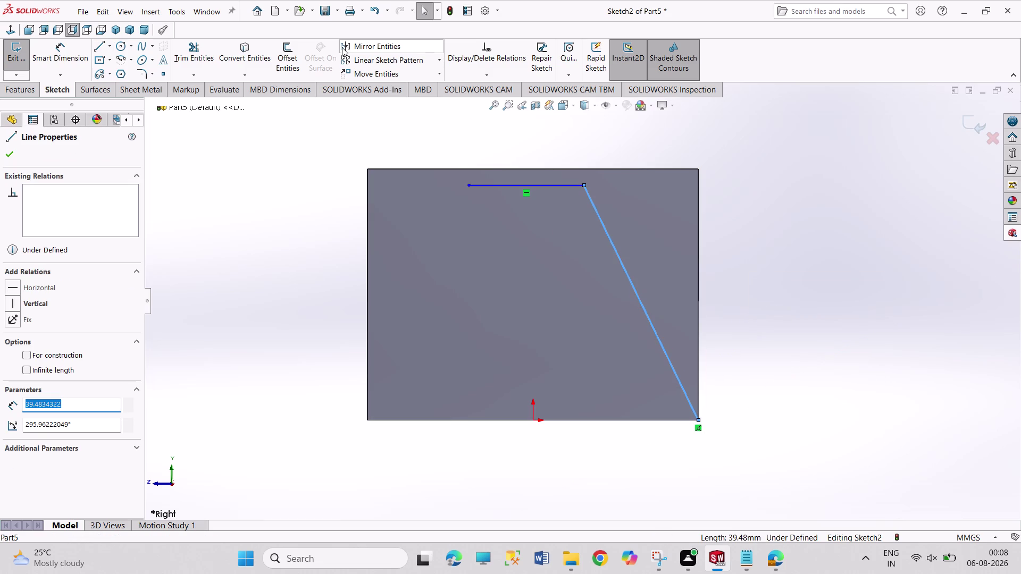
Try mirroring the slanted line about the Front Plane, then undo it.
click(342, 47)
click(147, 106)
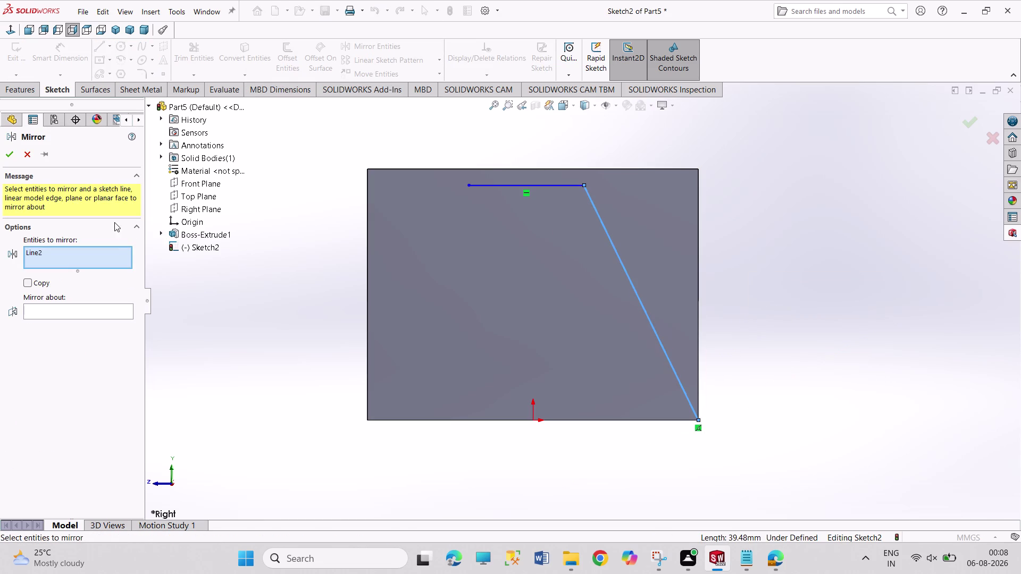
click(106, 314)
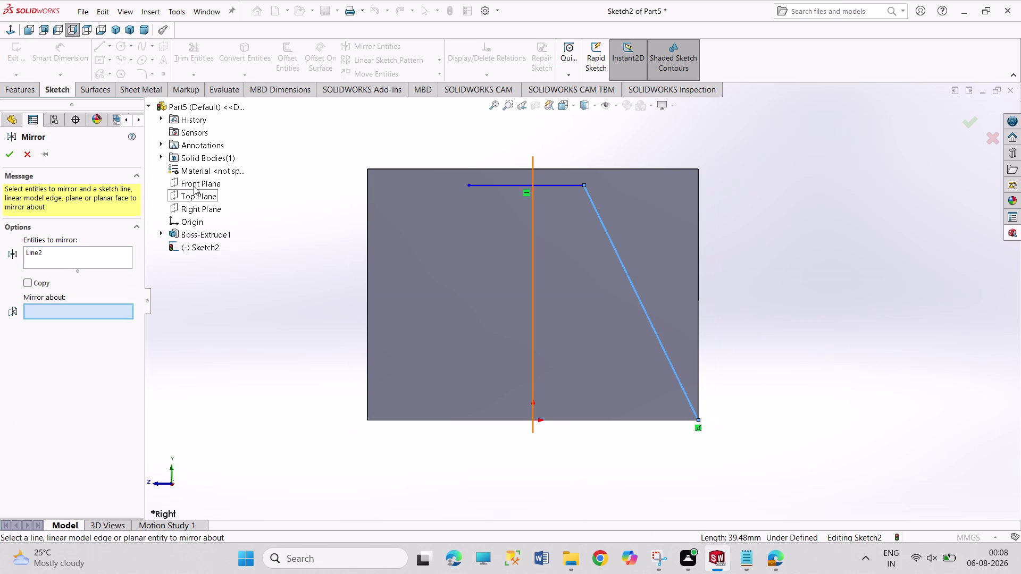
click(194, 183)
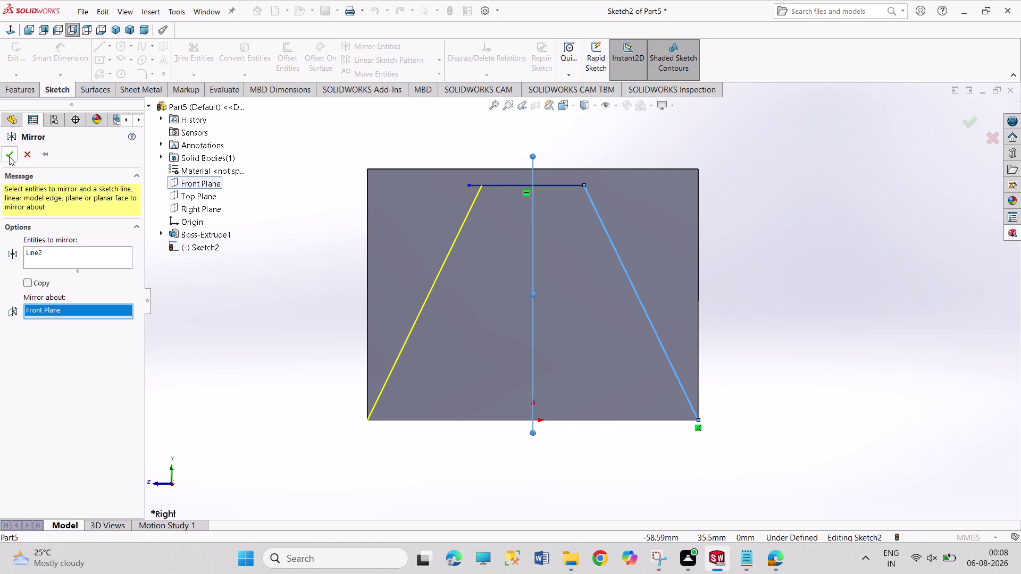
click(9, 156)
click(289, 226)
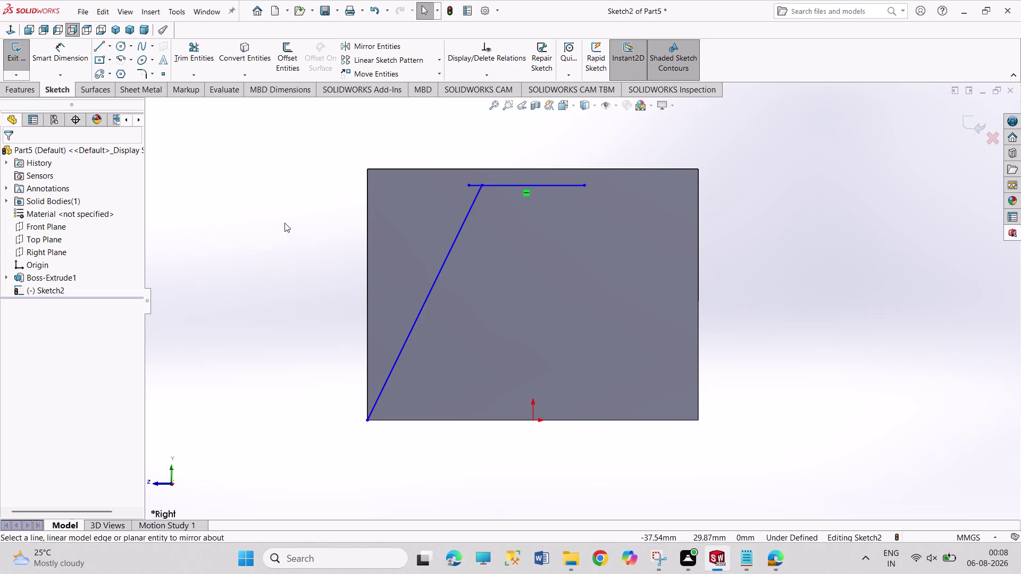
key(ctrl+z)
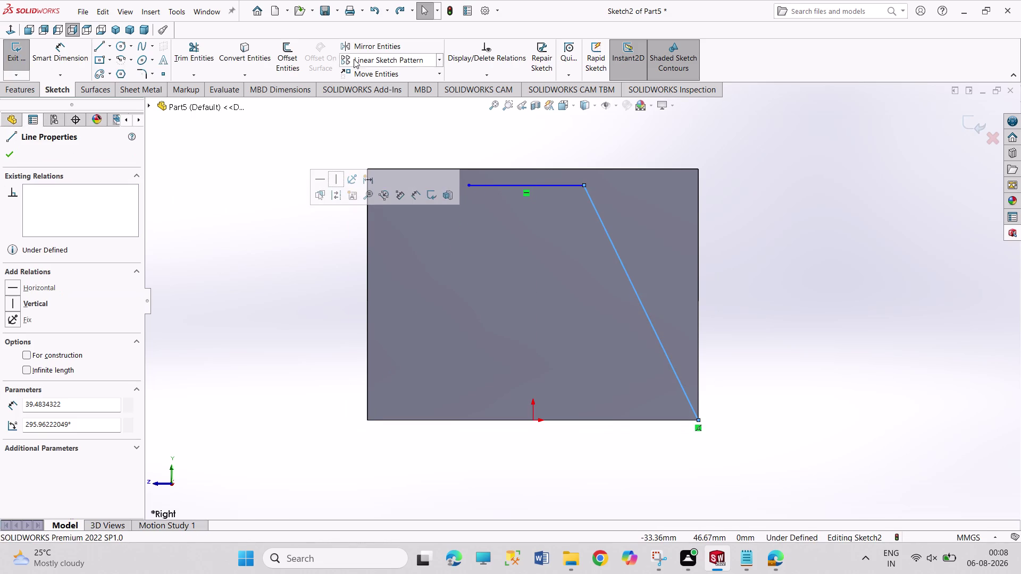
Mirror a copy of the slanted line about the Right Plane.
click(381, 50)
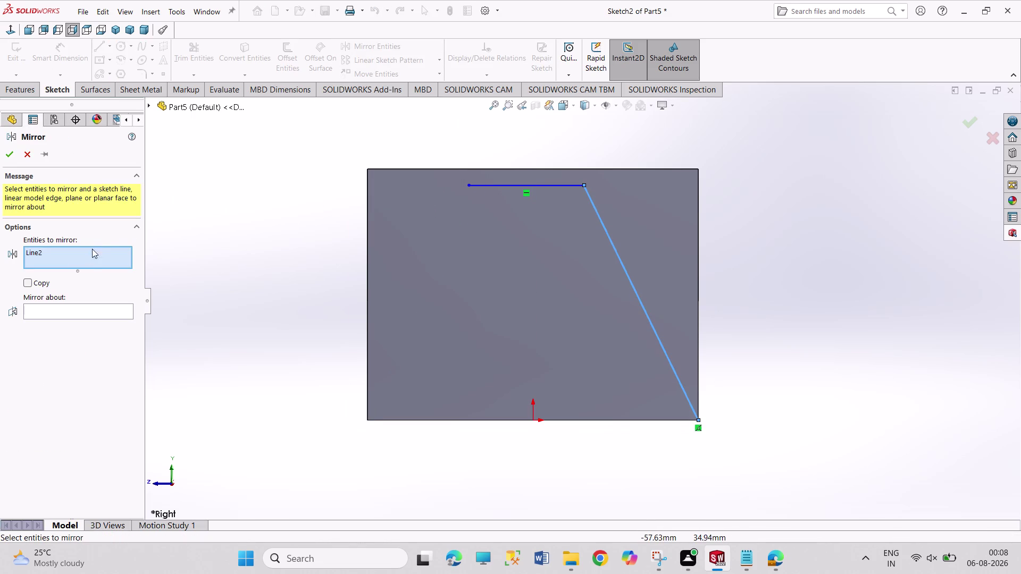
click(39, 283)
click(47, 309)
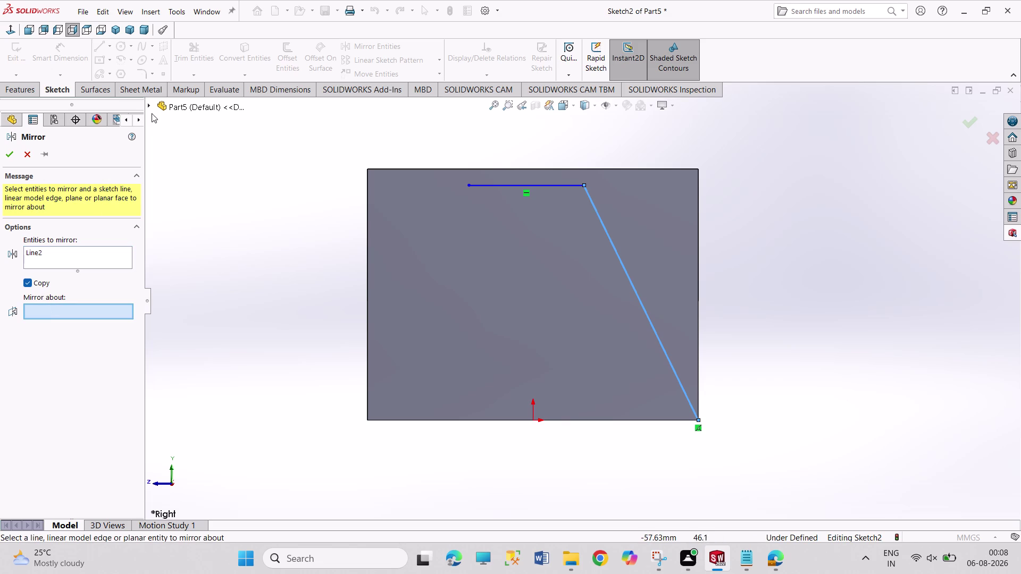
click(149, 104)
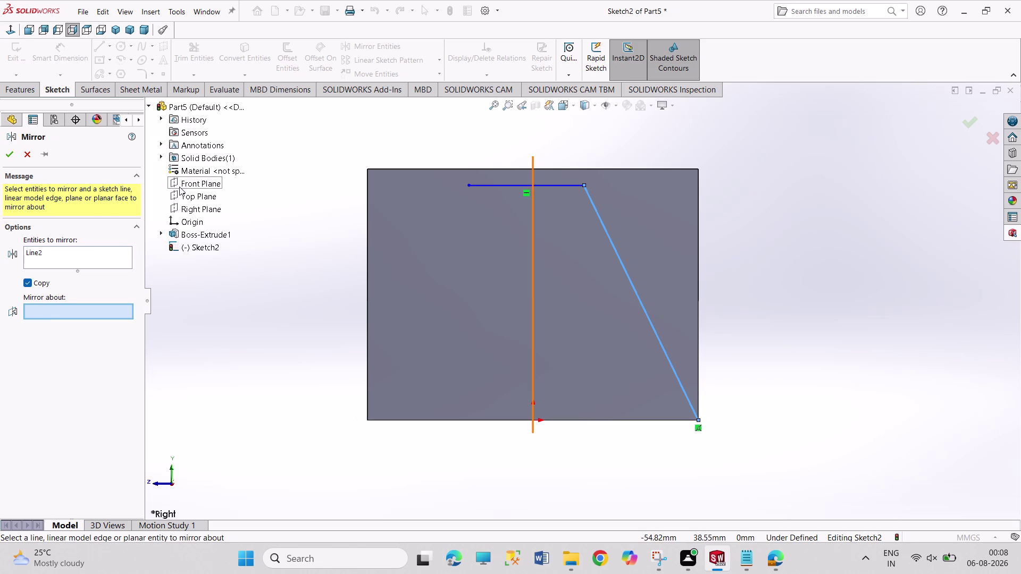
click(179, 186)
click(8, 154)
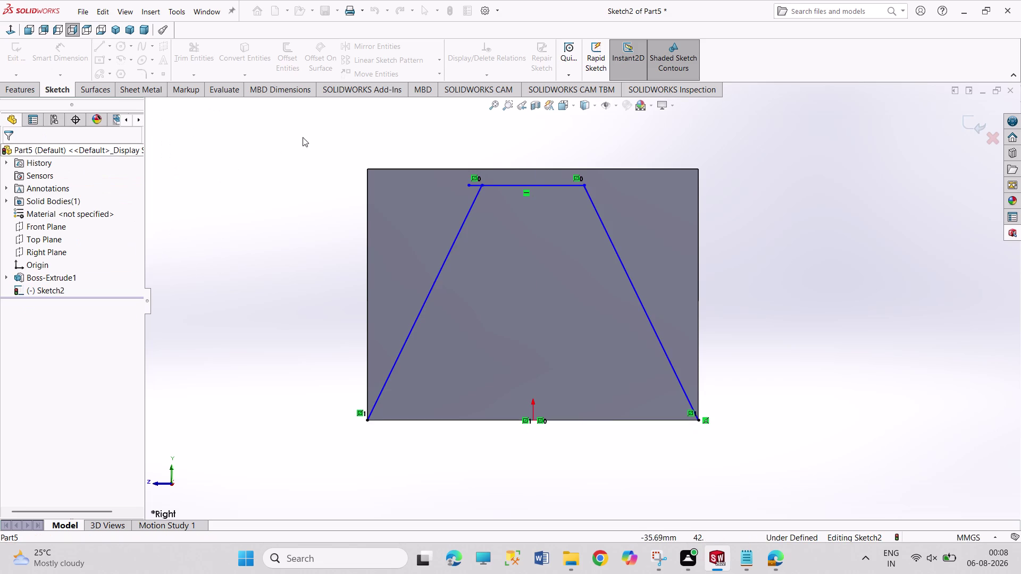
Join the mirrored line's top endpoint to the end of the top line.
click(312, 125)
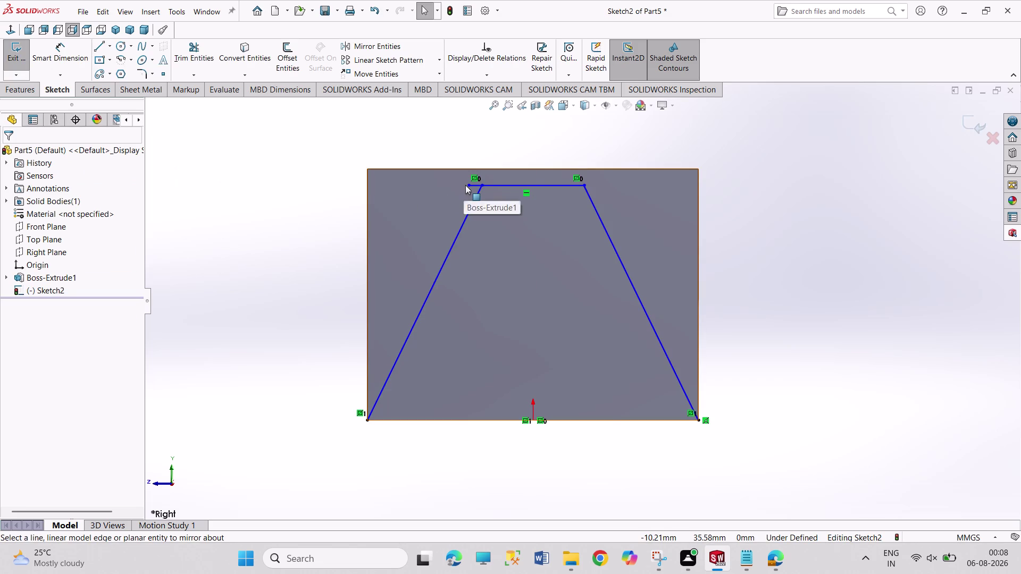
click(467, 185)
click(481, 184)
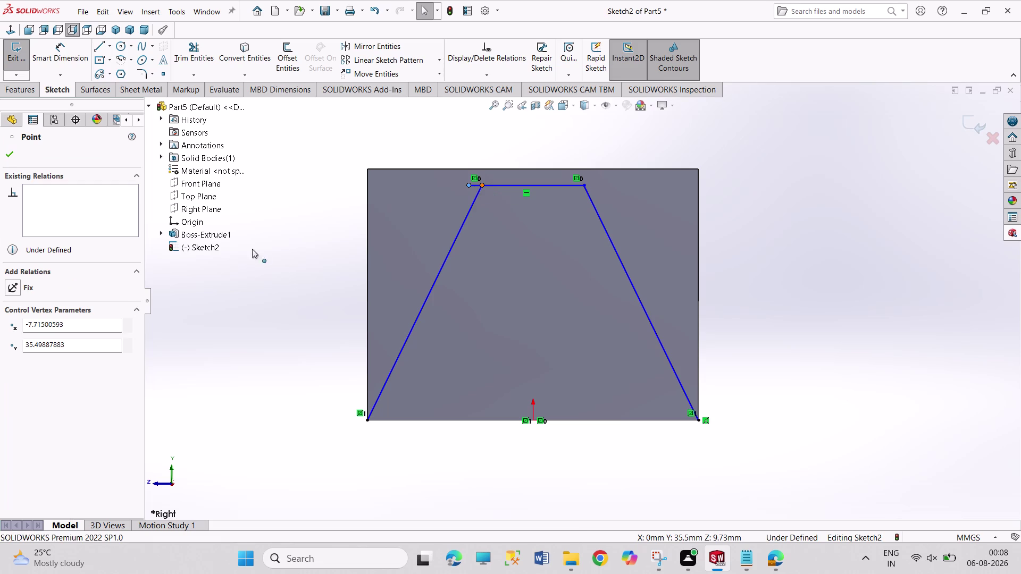
click(46, 376)
click(237, 350)
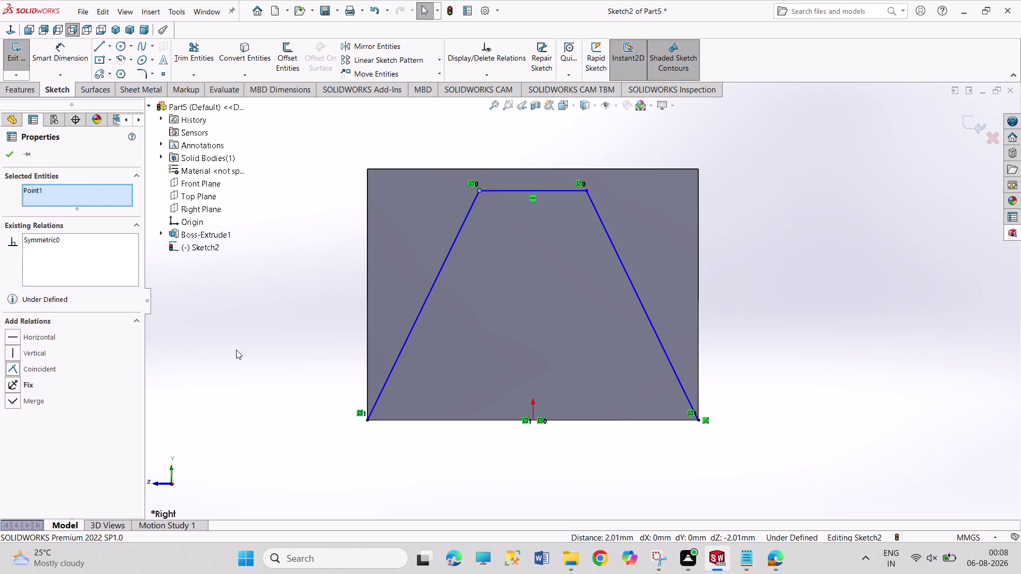
right_drag(272, 355, 266, 217)
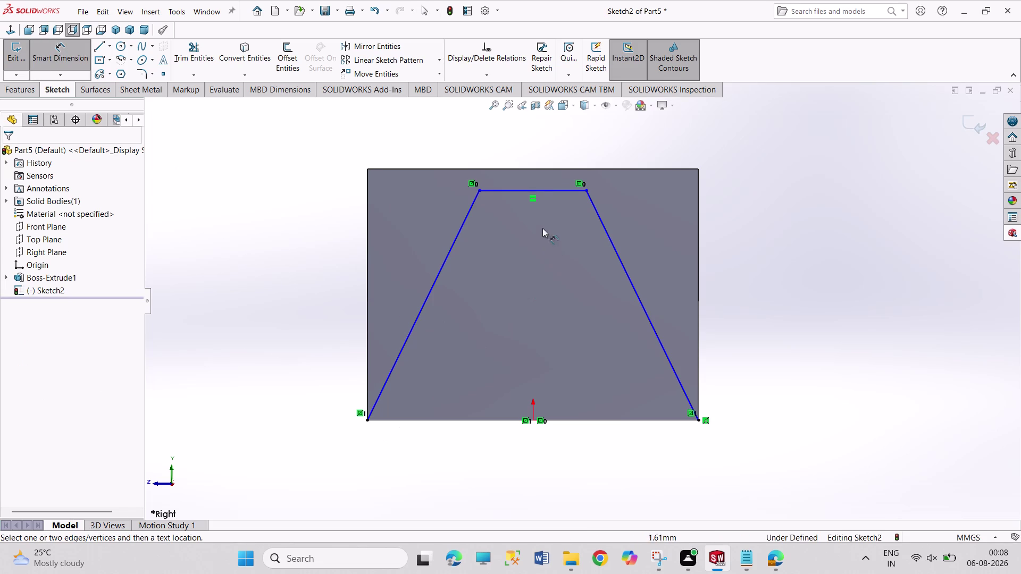
Dimension the trapezoid's top line to 24 mm.
drag(541, 189, 541, 181)
click(550, 130)
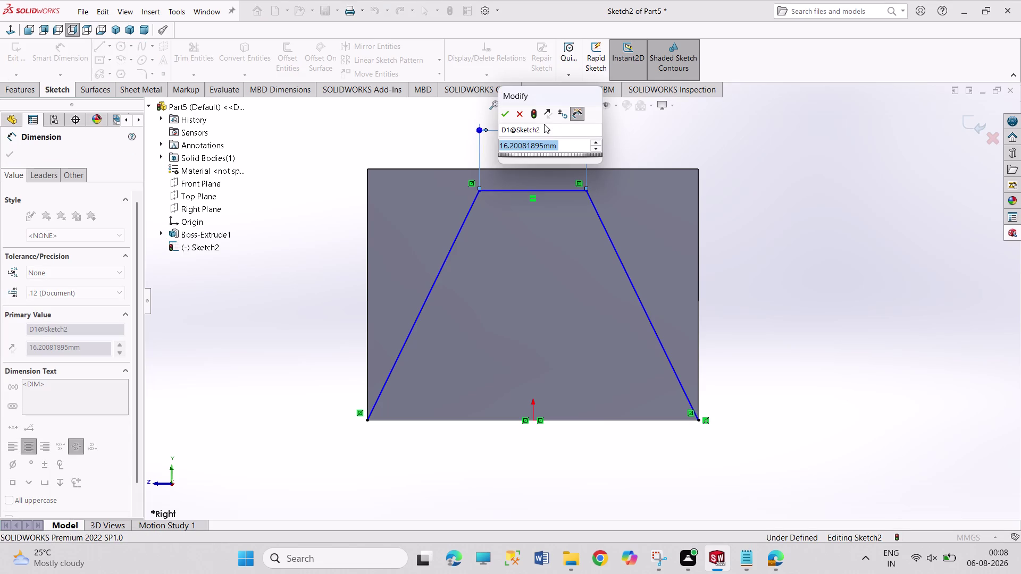
text(24)
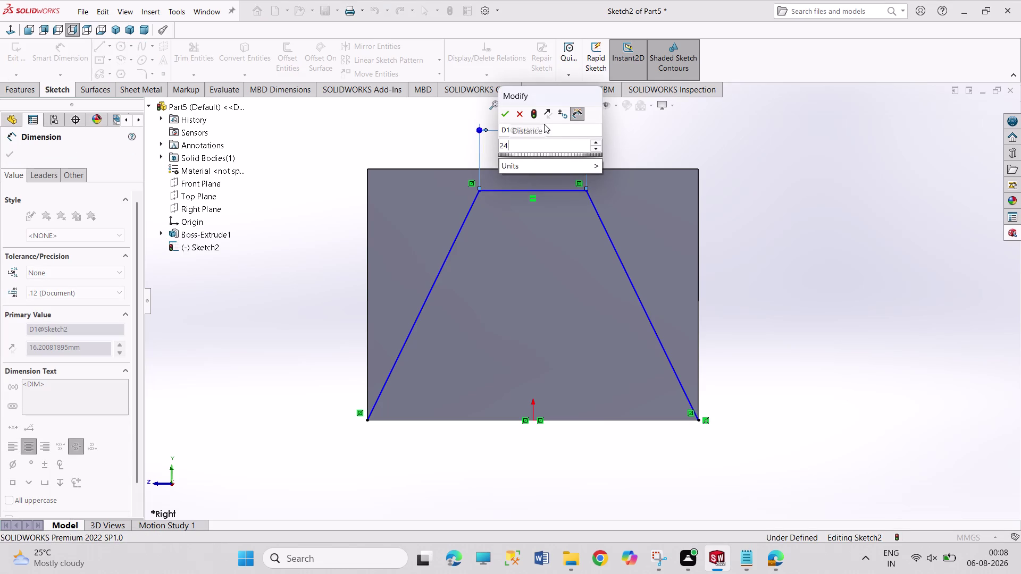
key(Return)
right_click(773, 165)
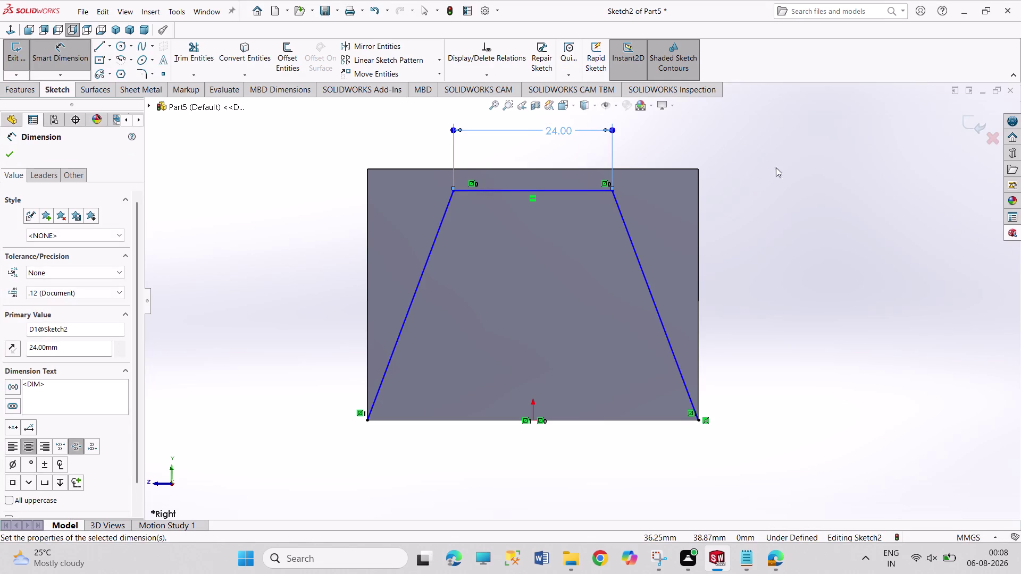
click(781, 197)
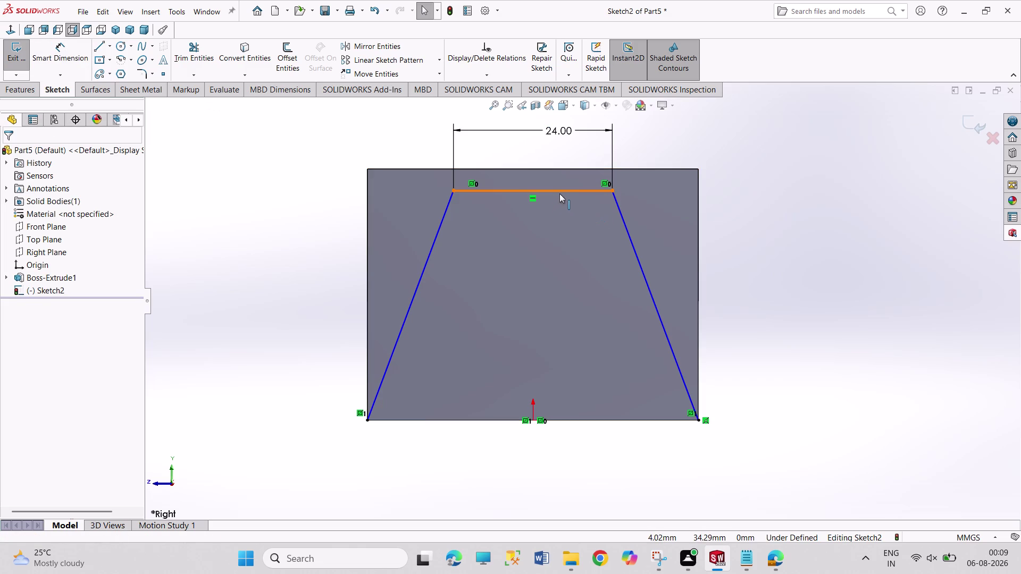
Make the top line collinear with the block's top edge and exit the sketch.
click(560, 194)
click(554, 170)
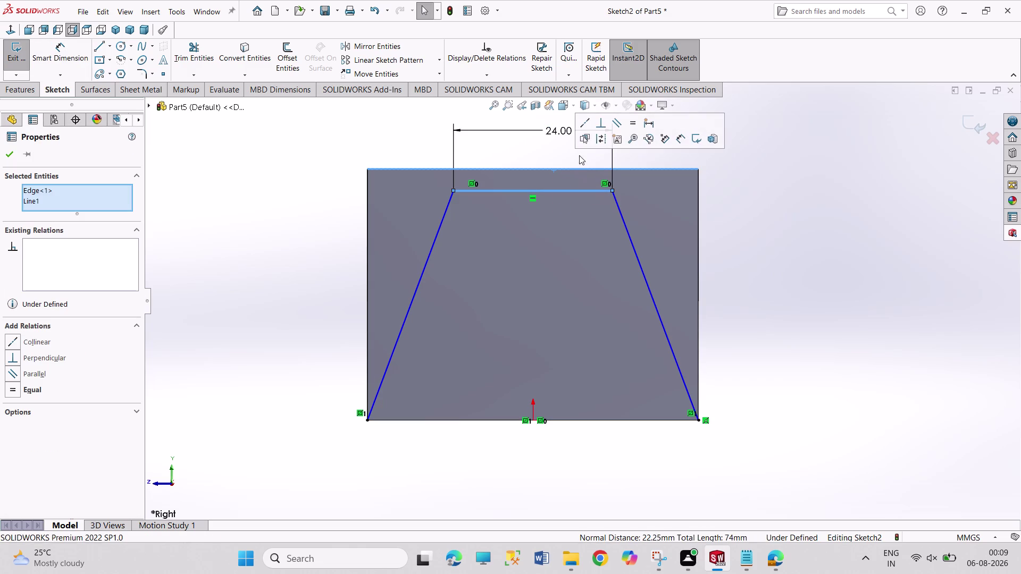
click(591, 126)
click(794, 218)
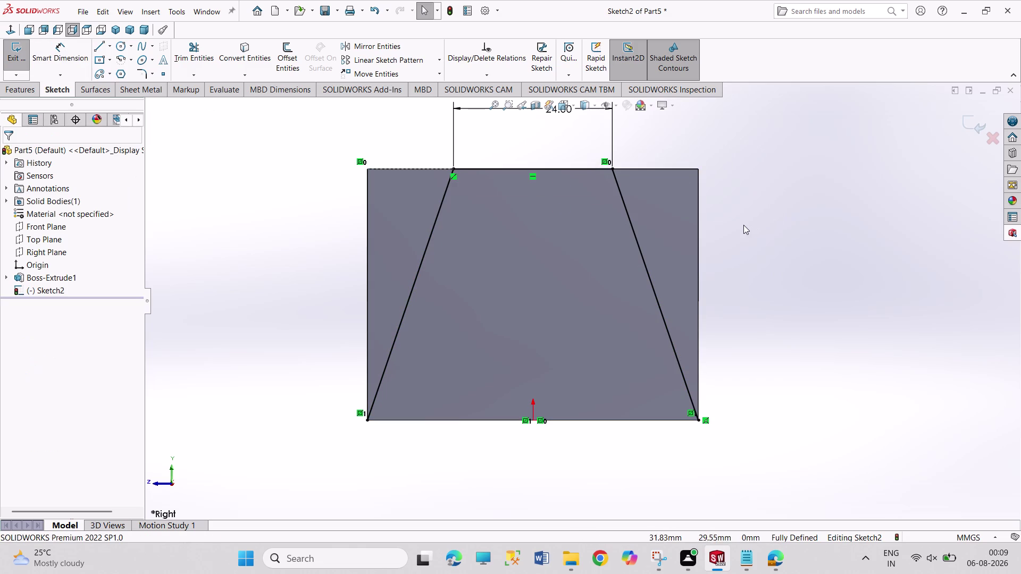
click(498, 420)
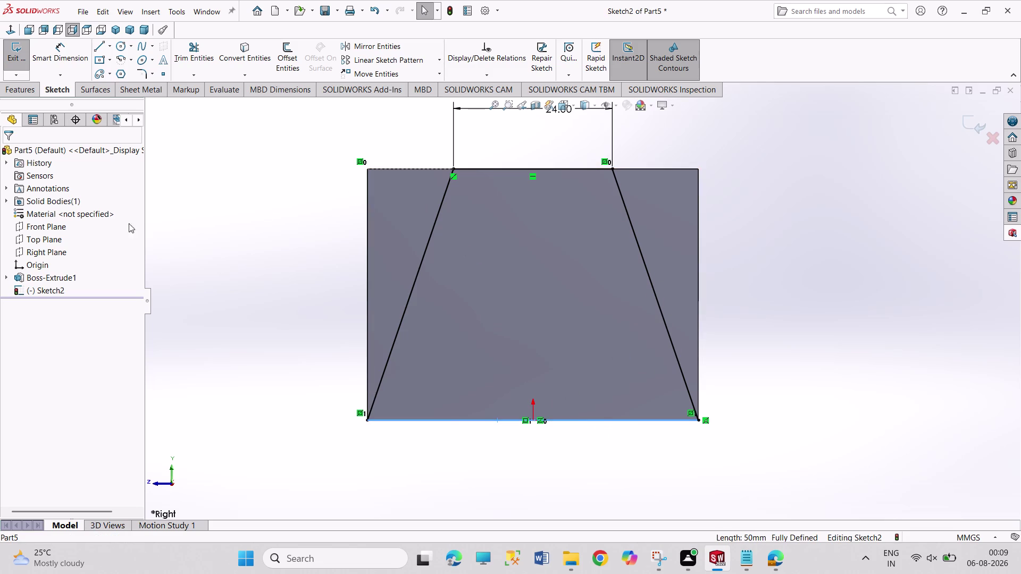
click(246, 62)
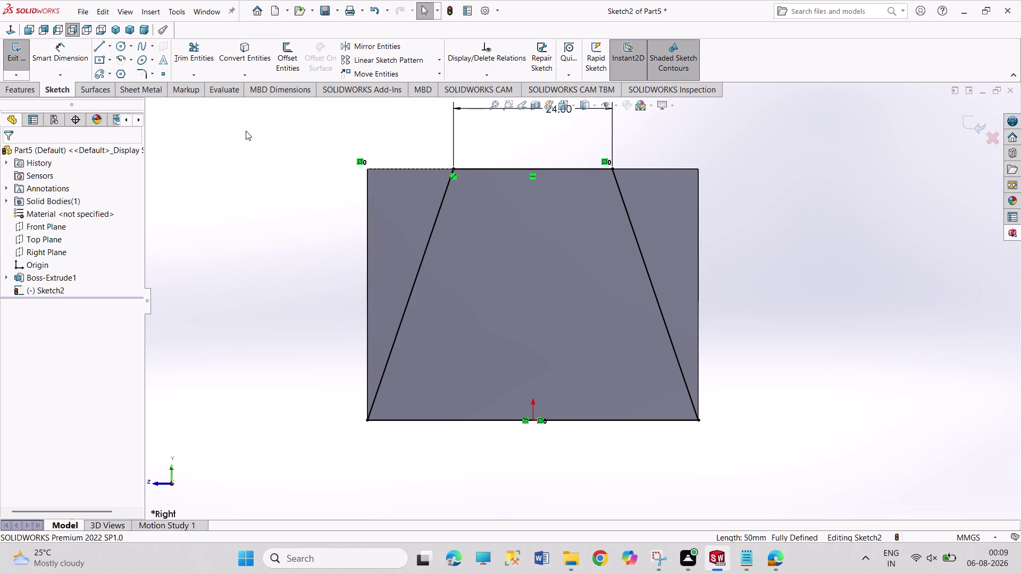
click(246, 195)
click(12, 58)
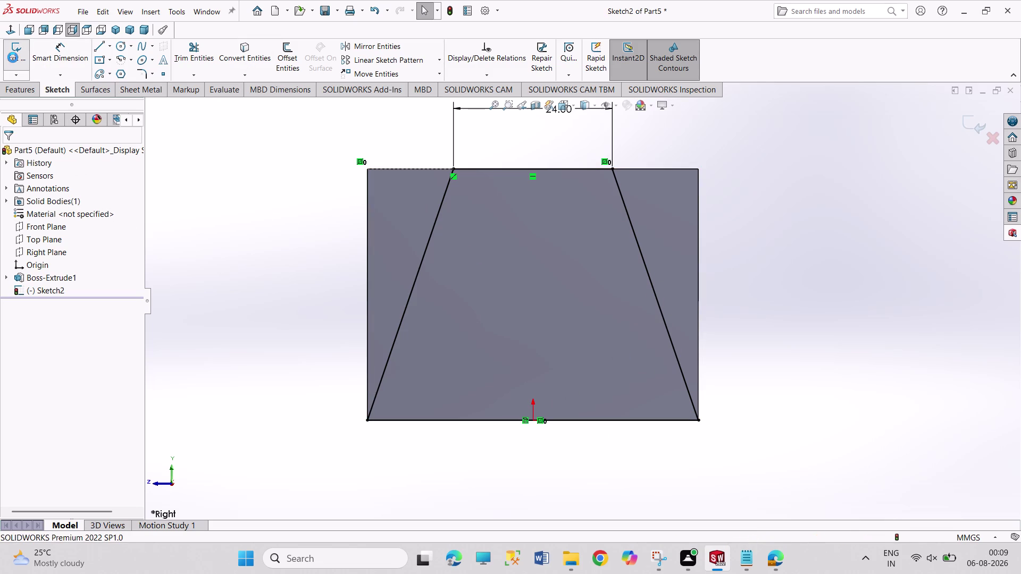
click(115, 28)
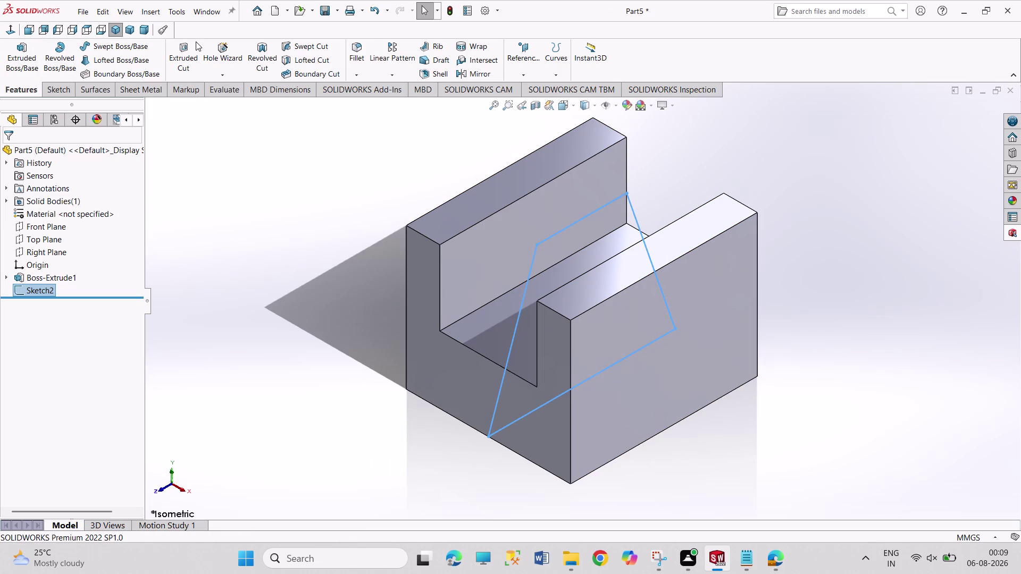
Cut away everything outside the trapezoid with a flipped 50 mm mid-plane extruded cut.
click(186, 54)
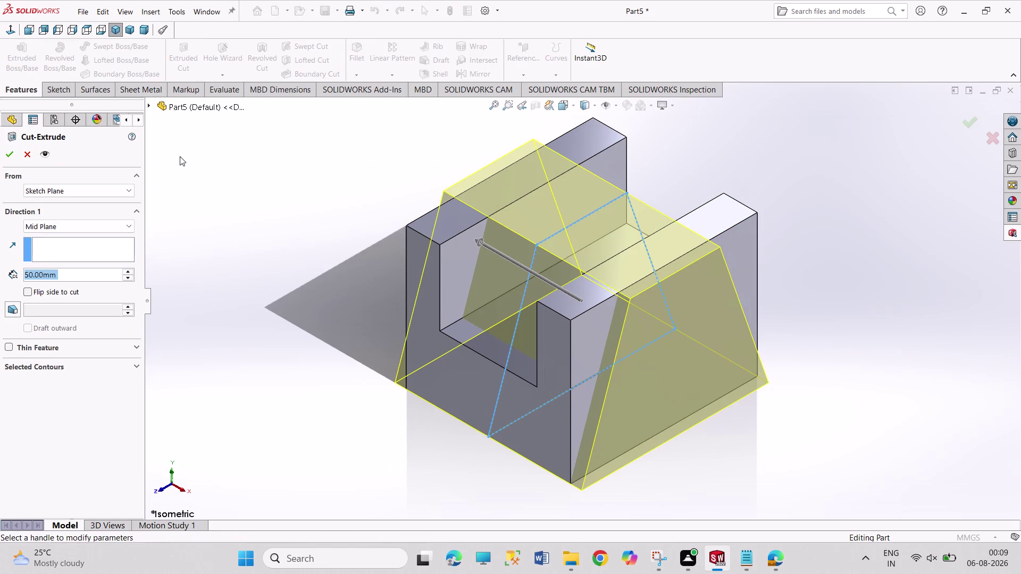
click(47, 293)
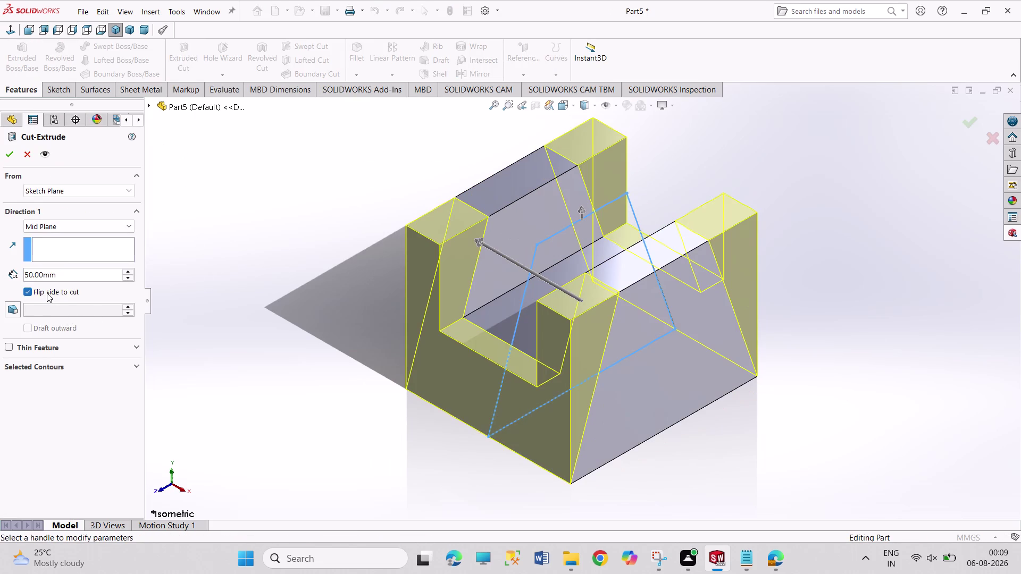
click(12, 160)
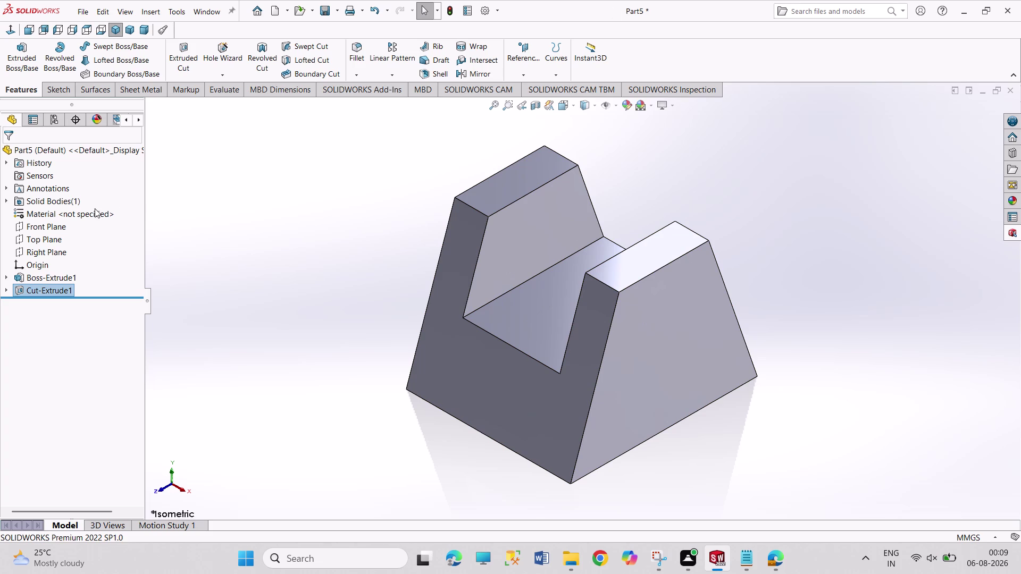
click(36, 231)
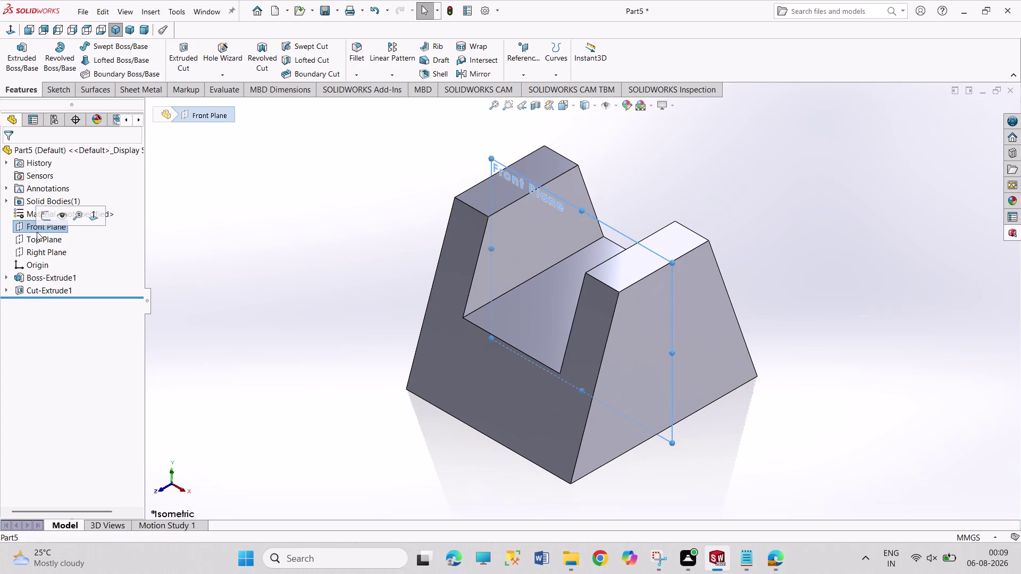
Start a Front Plane sketch and draw a tall corner rectangle from above the slot to the block's bottom edge.
click(46, 223)
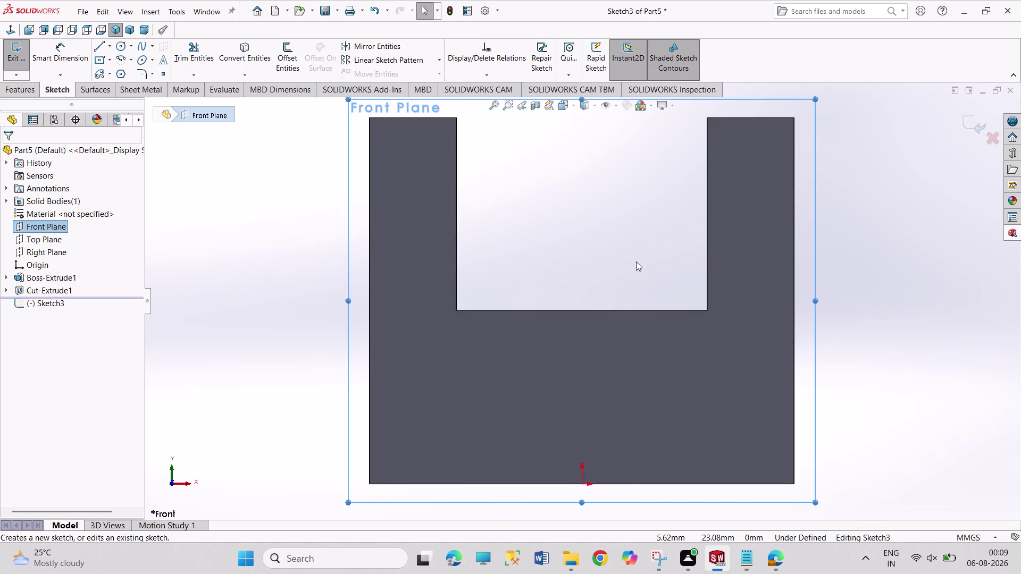
scroll(up, 3)
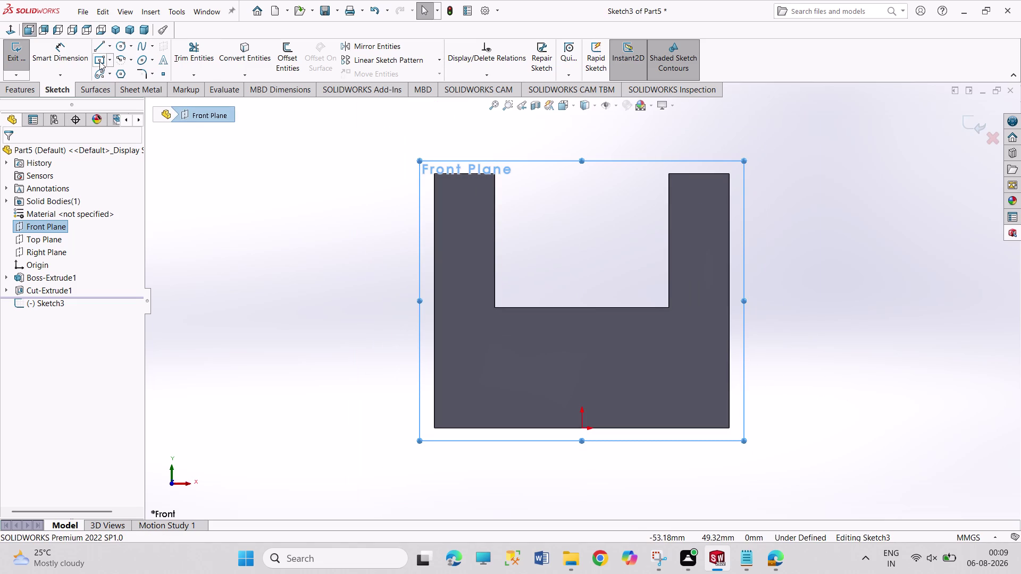
click(112, 62)
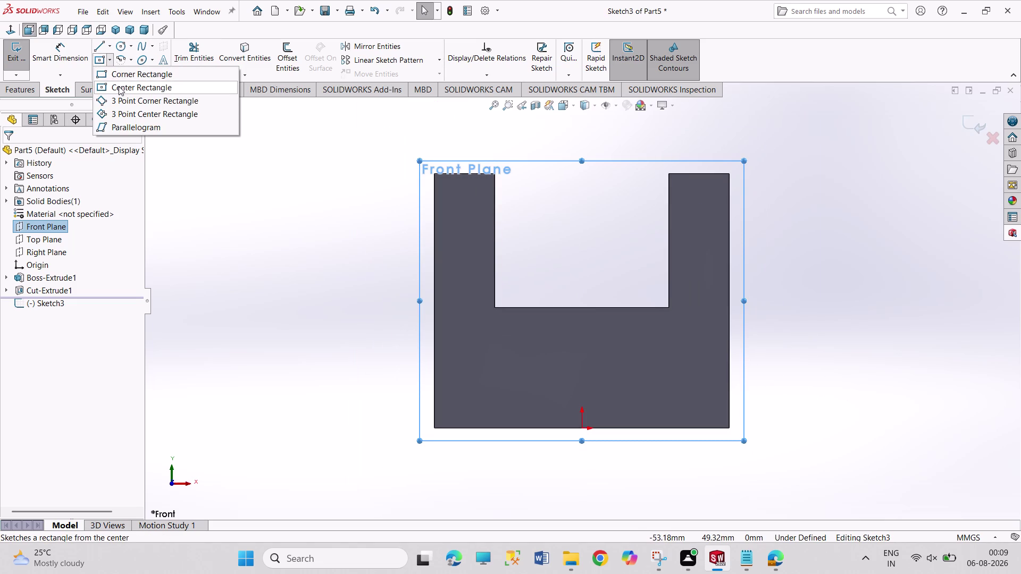
click(119, 74)
drag(519, 120, 523, 128)
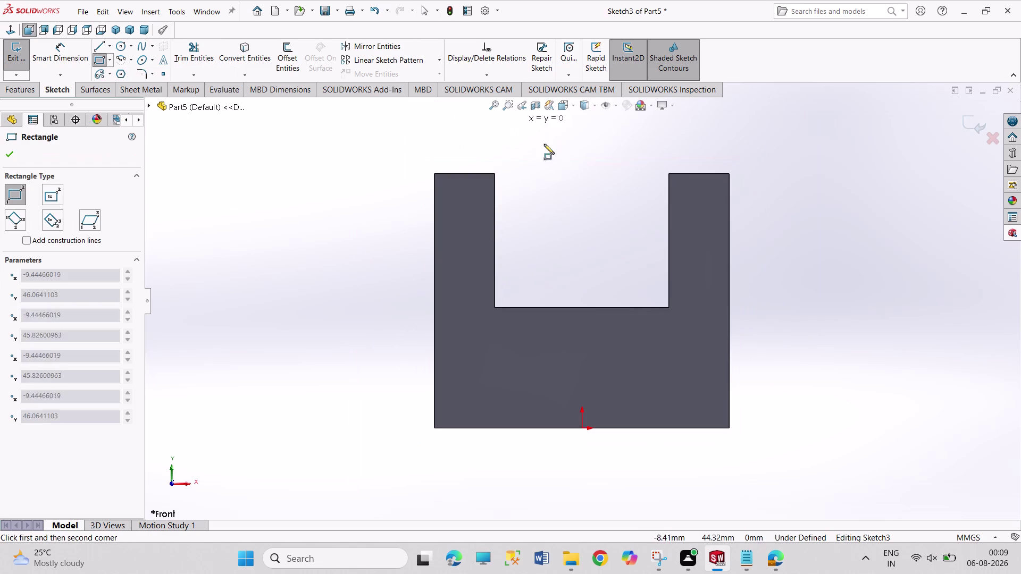
drag(523, 128, 544, 144)
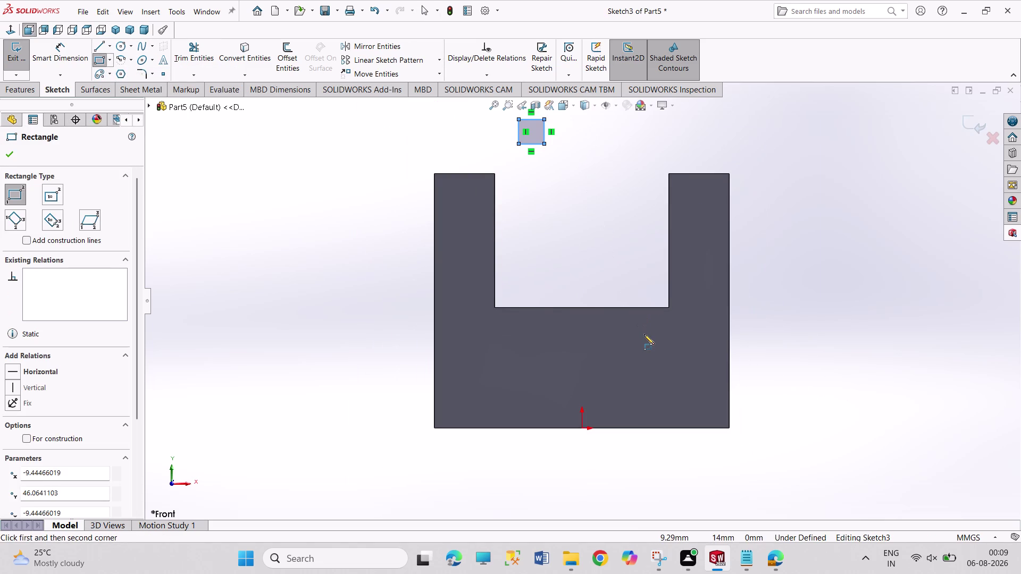
key(Escape)
key(ctrl+z)
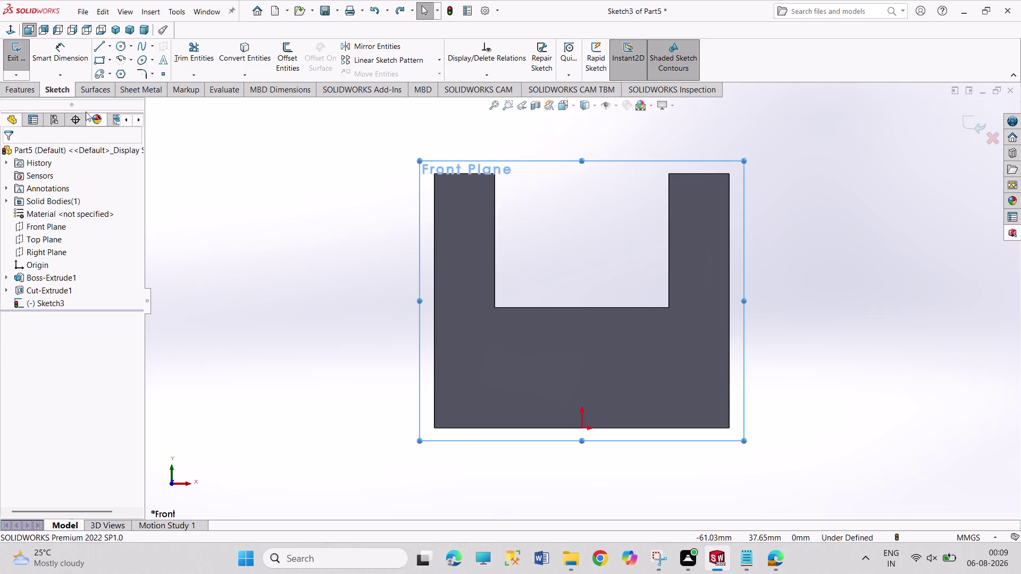
click(97, 59)
click(539, 131)
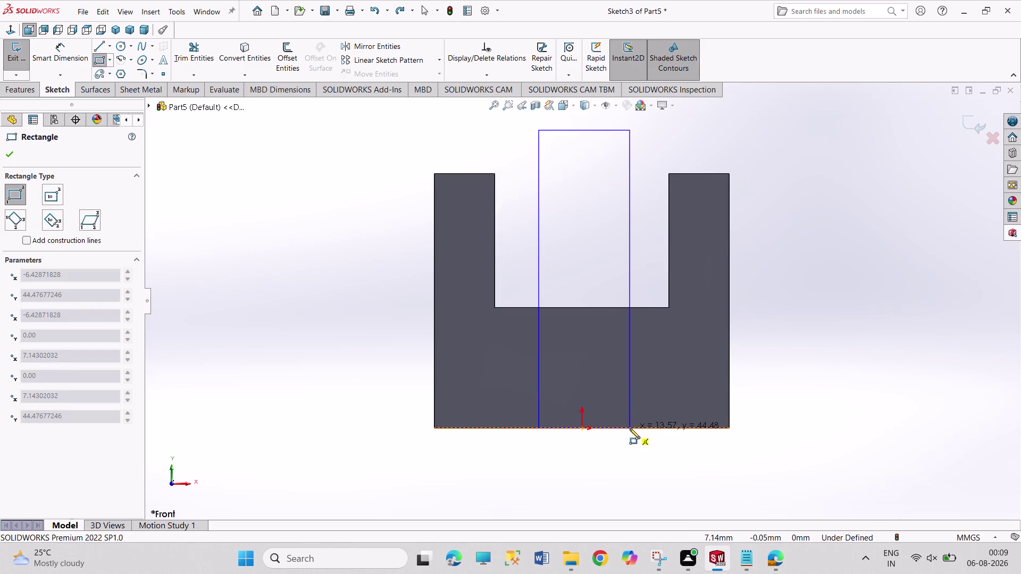
click(626, 412)
Tie the rectangle's bottom line to the block's bottom edge with a sketch relation.
right_click(776, 359)
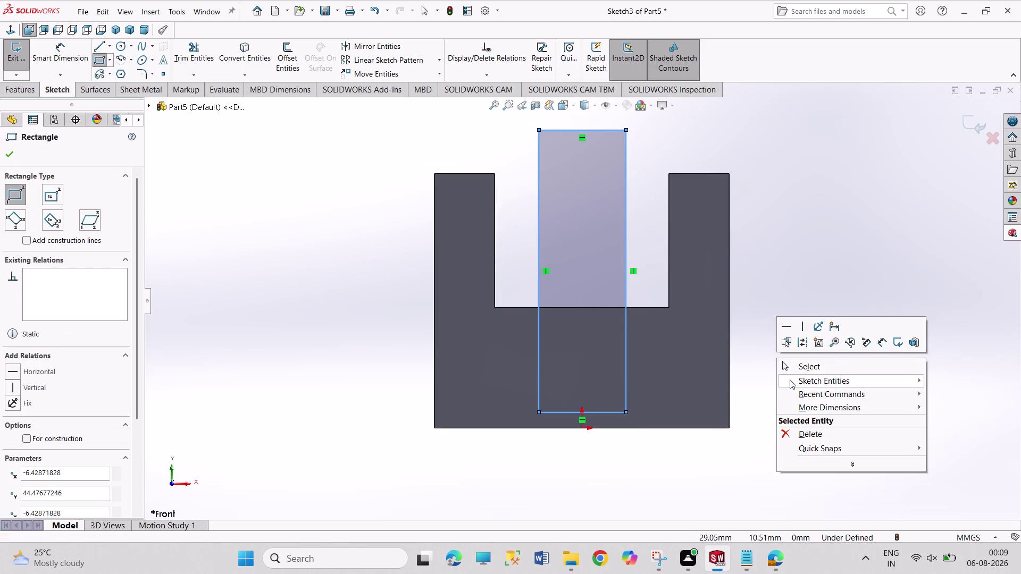
click(792, 368)
click(611, 415)
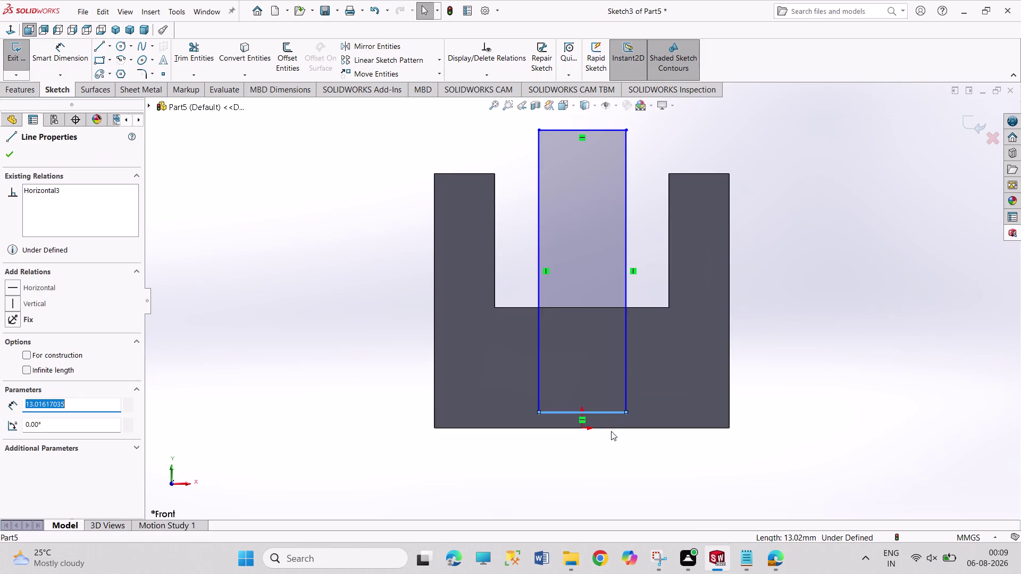
click(611, 432)
click(613, 428)
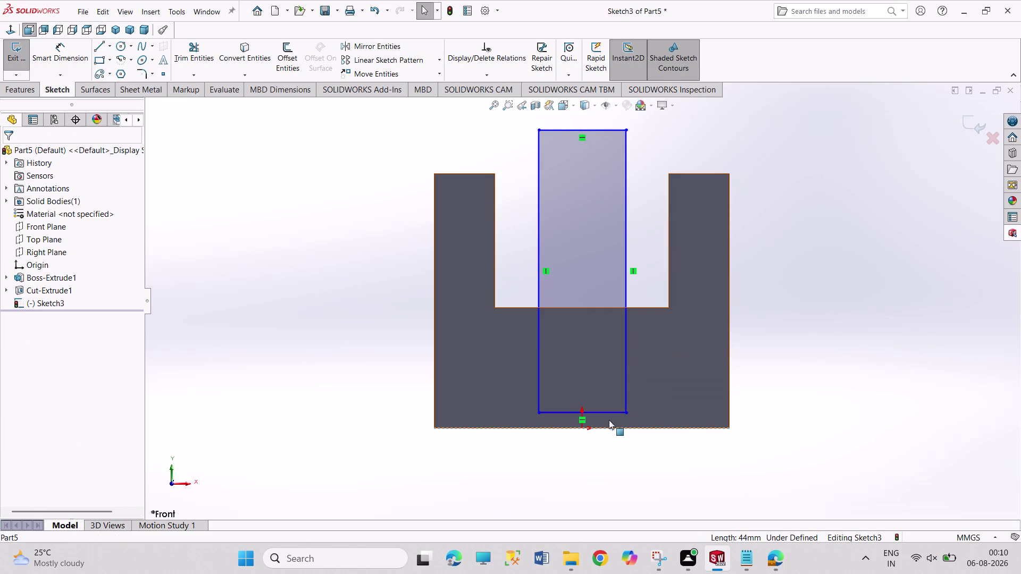
click(609, 416)
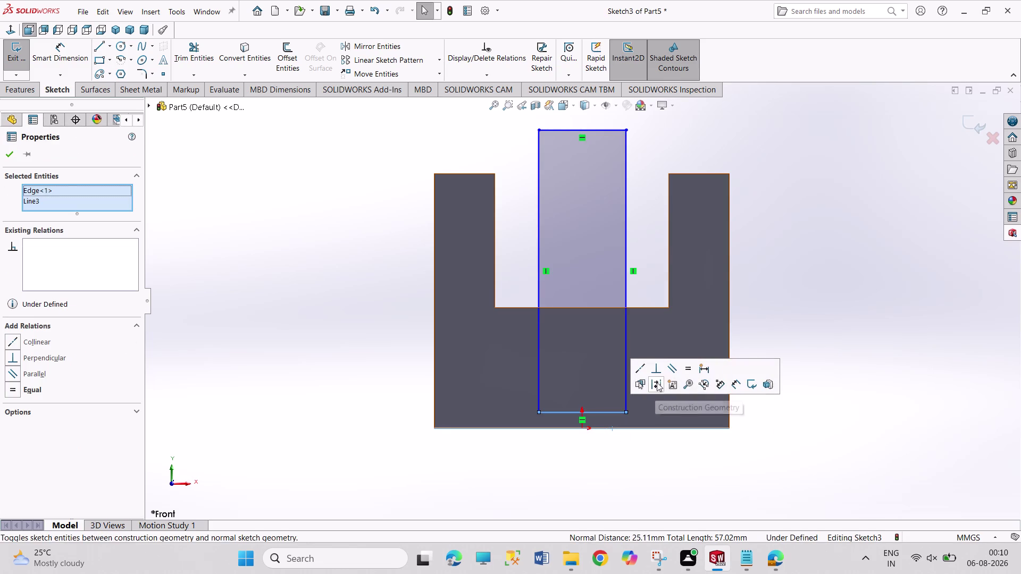
click(641, 370)
click(809, 294)
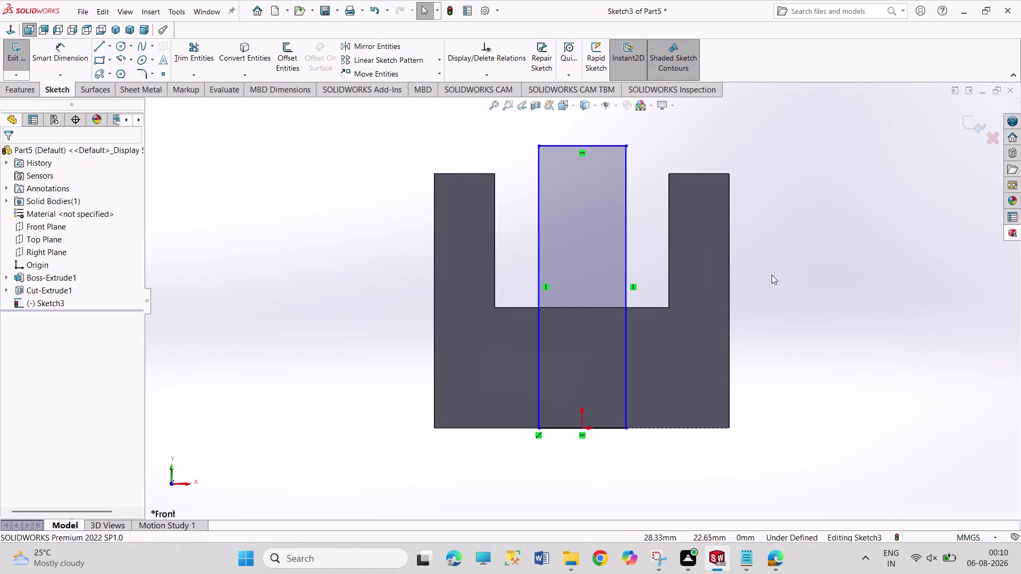
click(110, 47)
click(117, 68)
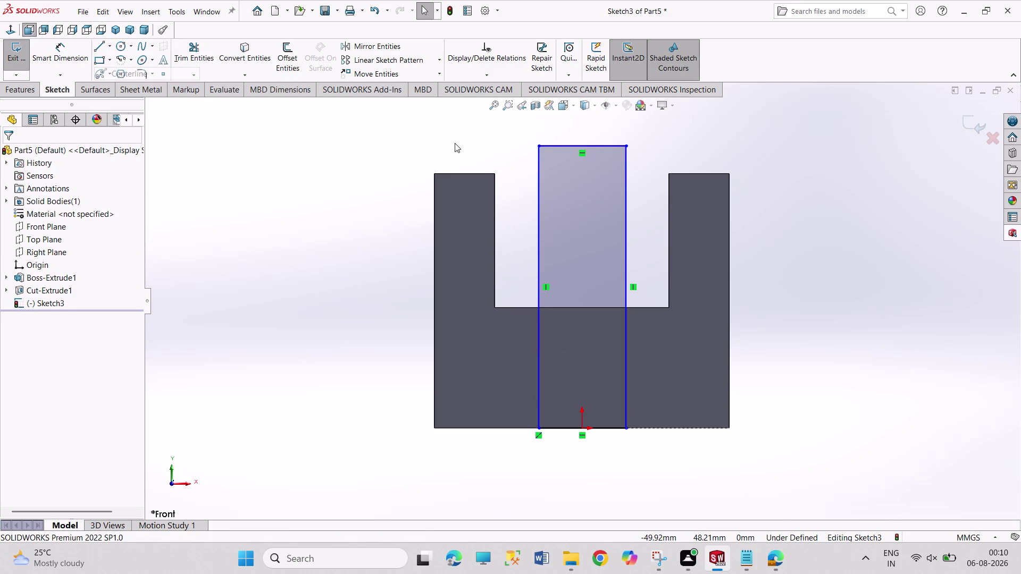
click(581, 129)
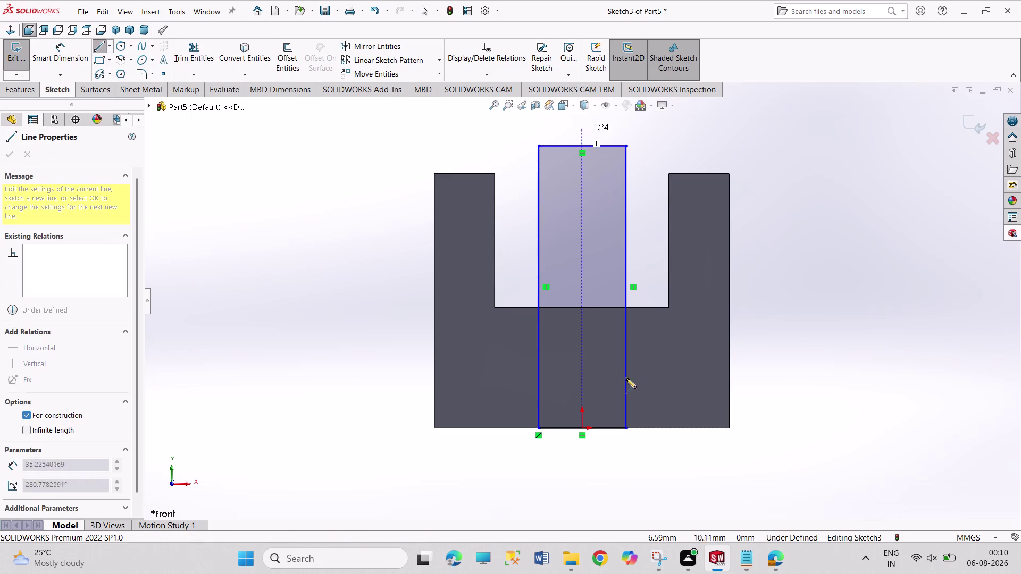
Draw a vertical centreline and make the rectangle's side lines symmetric about it.
click(581, 471)
right_click(834, 358)
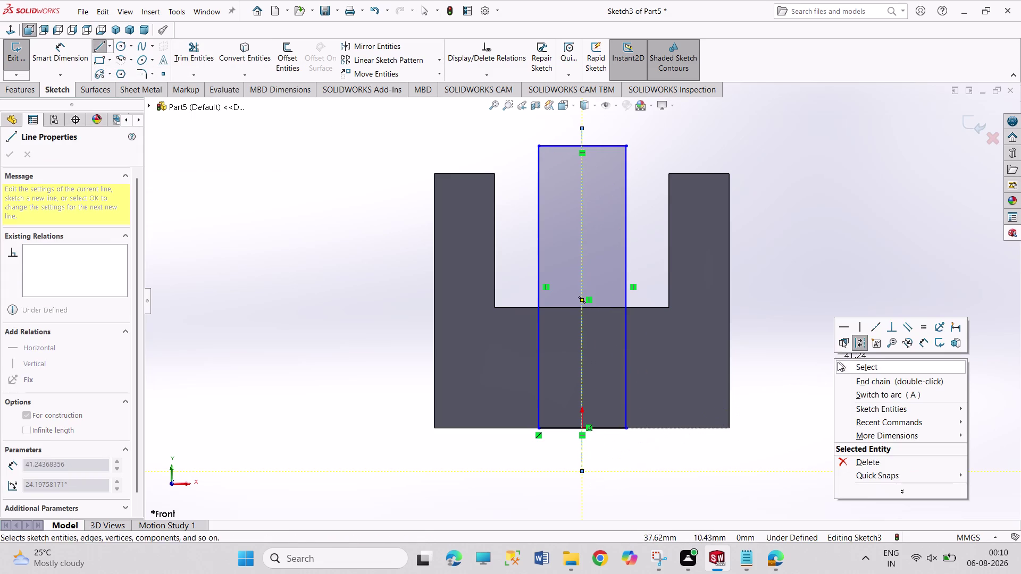
click(845, 366)
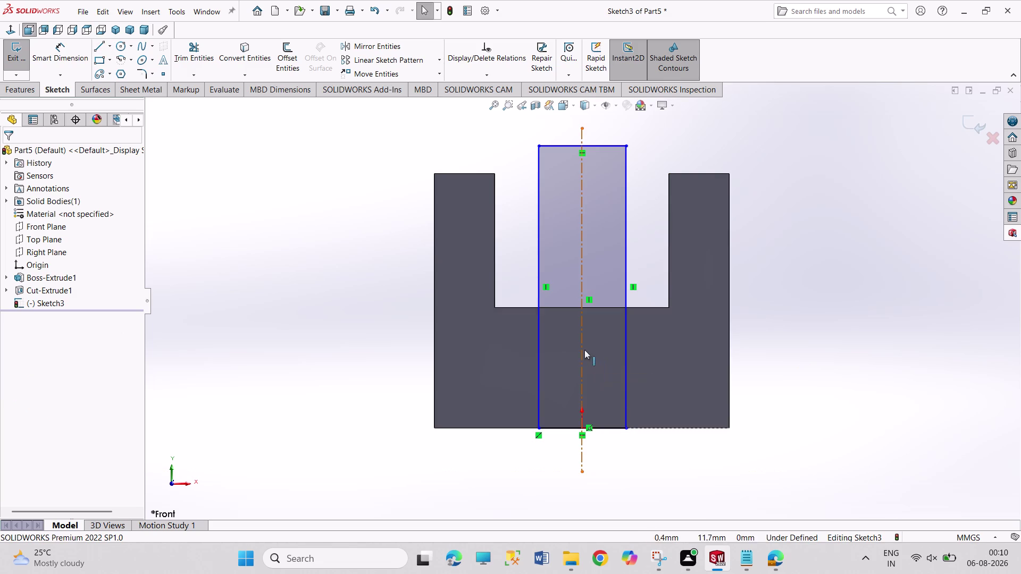
click(542, 358)
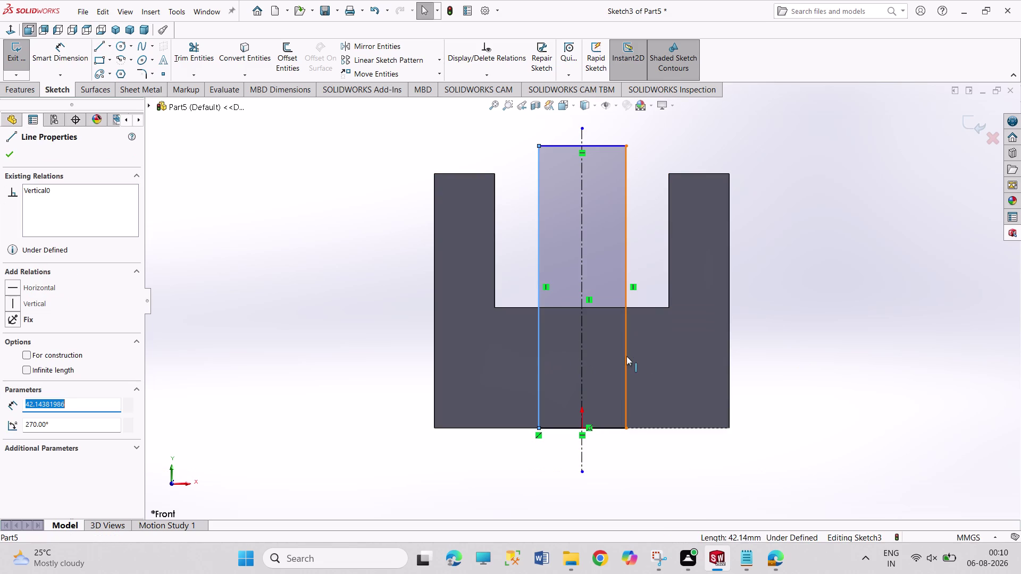
click(627, 357)
click(583, 367)
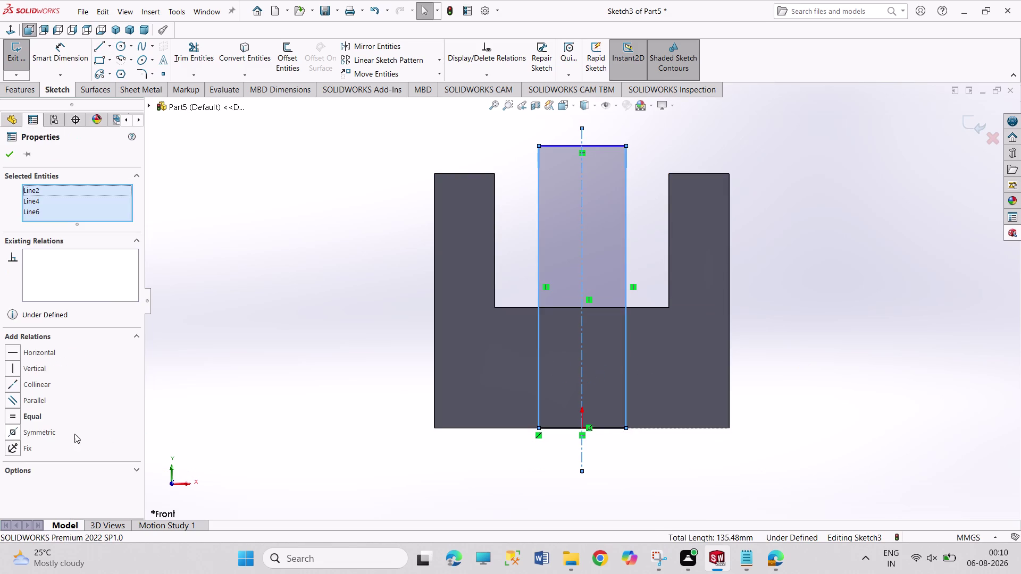
click(32, 434)
click(245, 398)
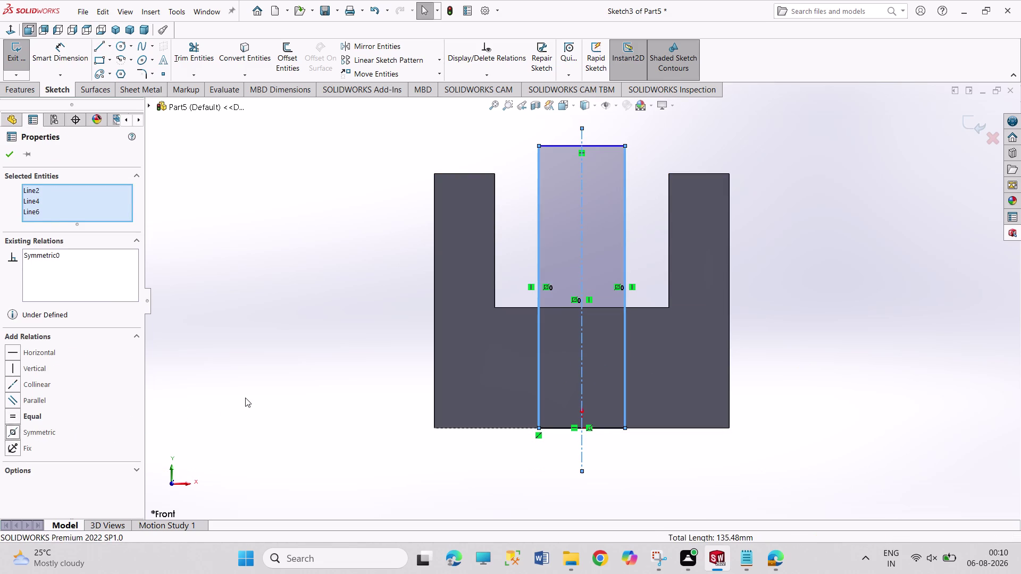
right_drag(248, 396, 282, 249)
Dimension the rectangle 10 mm wide and 50 mm tall, then exit the sketch.
click(606, 146)
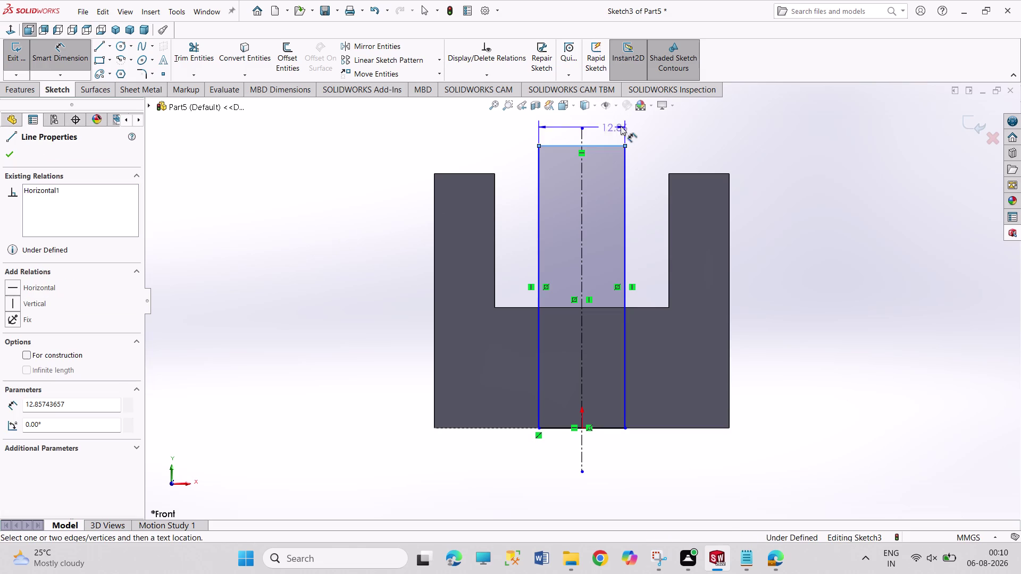
click(646, 130)
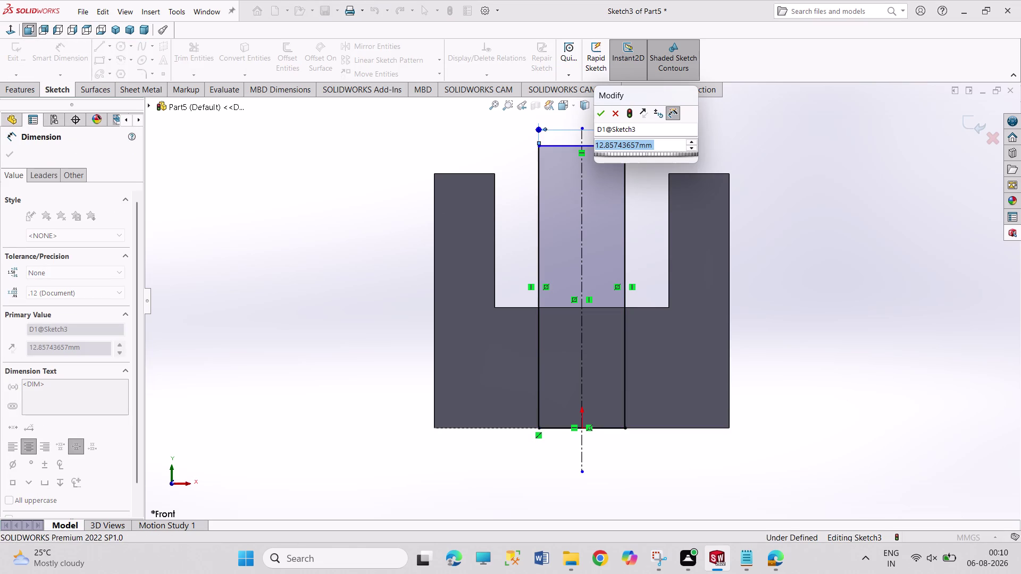
text(10)
key(Return)
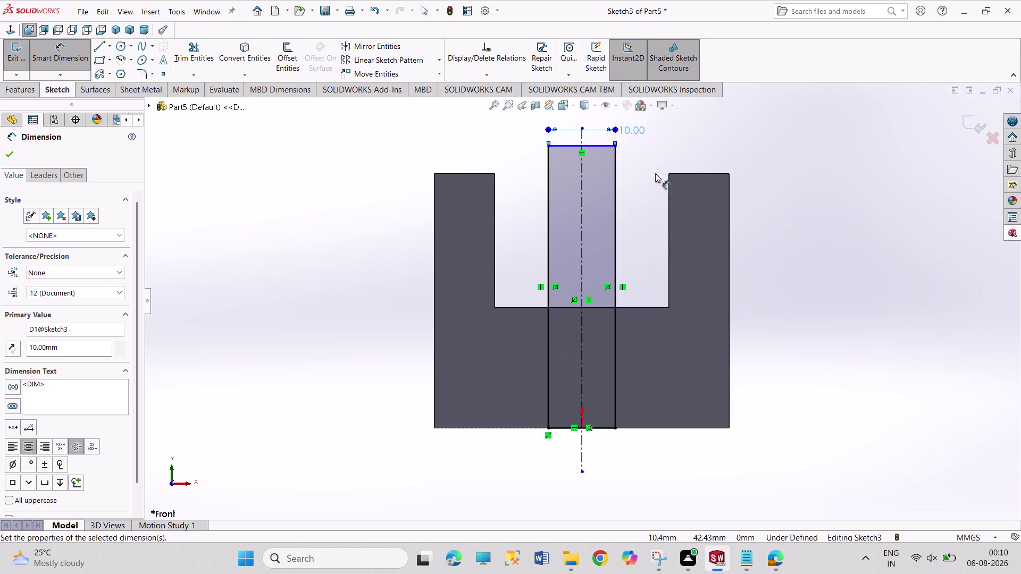
drag(615, 263, 621, 262)
click(815, 262)
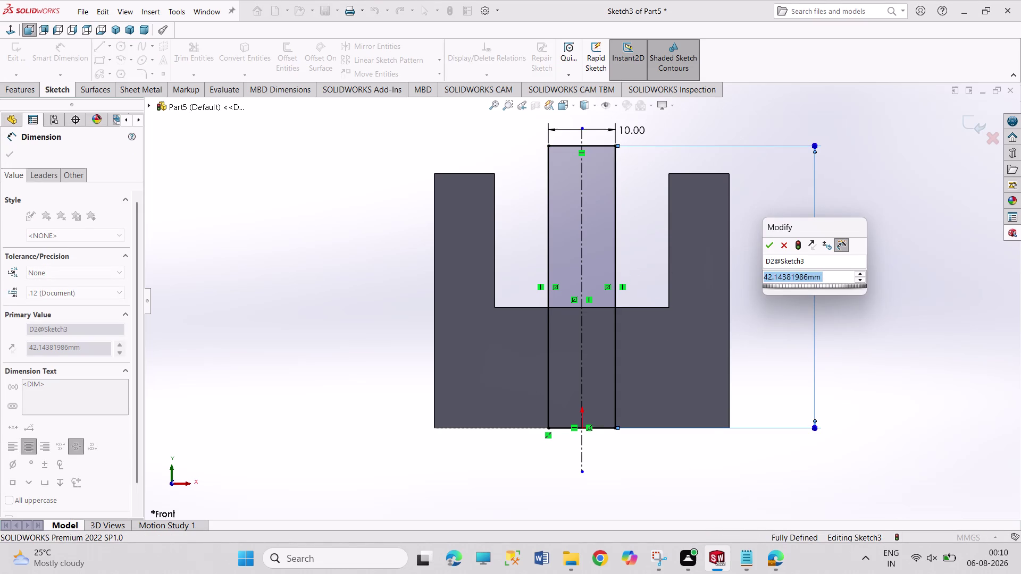
text(50)
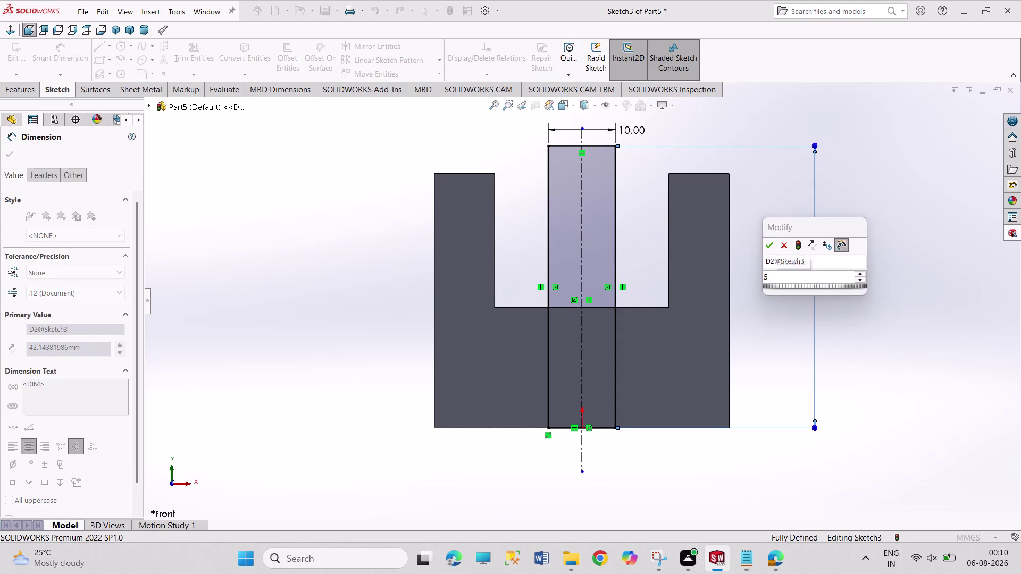
key(Return)
right_drag(798, 189, 784, 187)
right_click(744, 193)
click(772, 224)
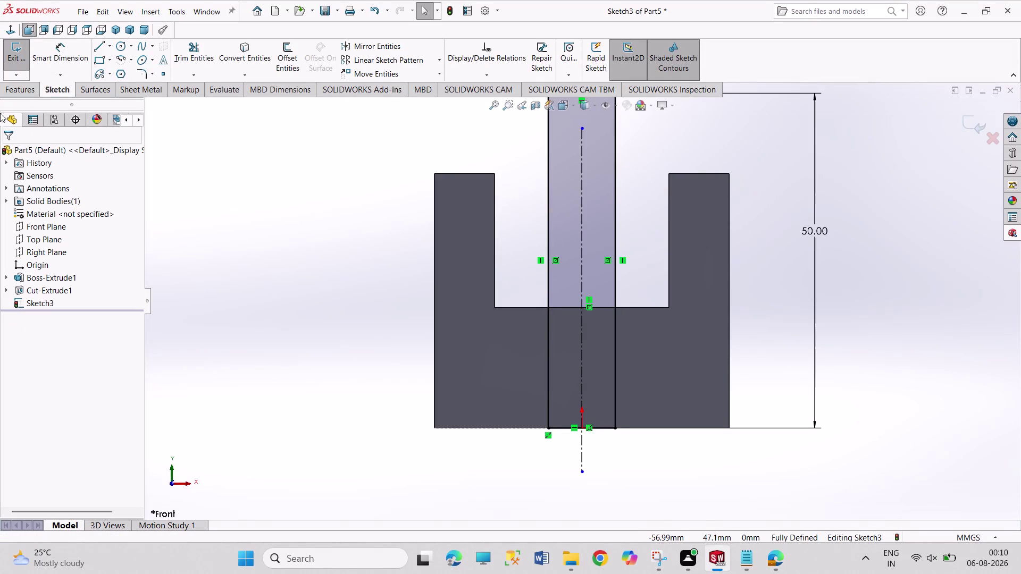
click(16, 56)
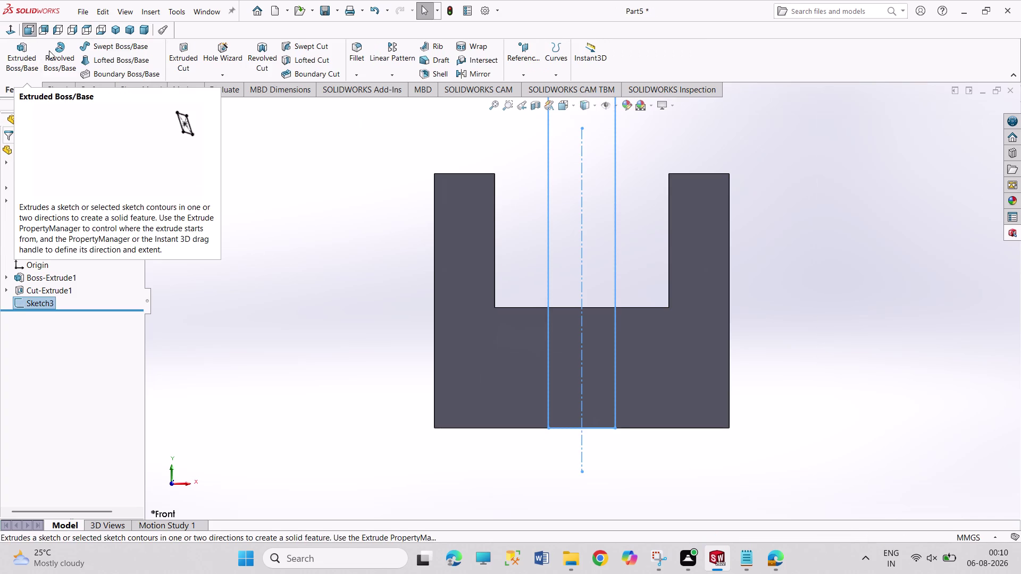
Extrude Sketch3 as a 50 mm Mid Plane boss to form the plate.
click(24, 61)
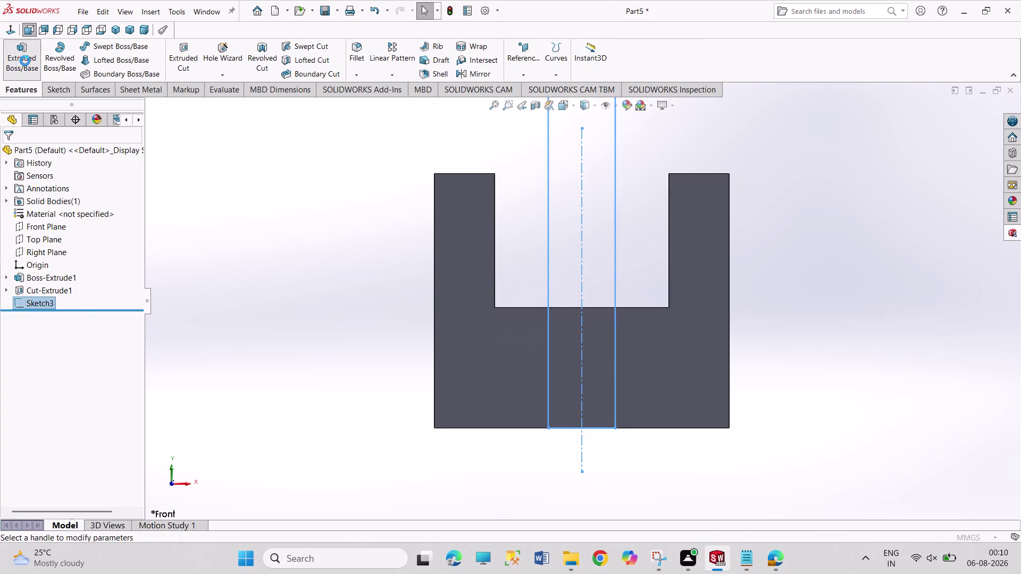
click(114, 33)
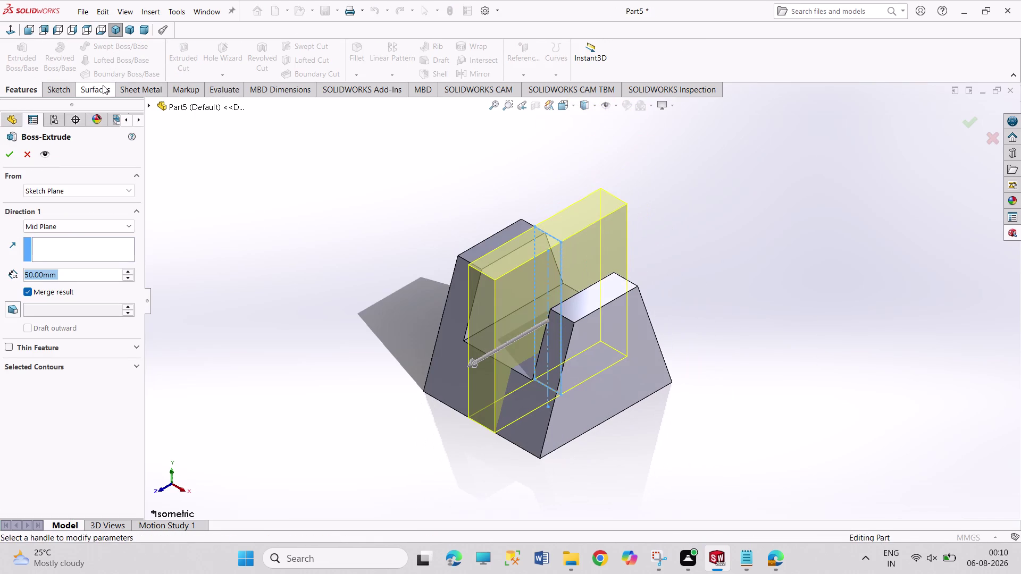
click(4, 152)
click(193, 195)
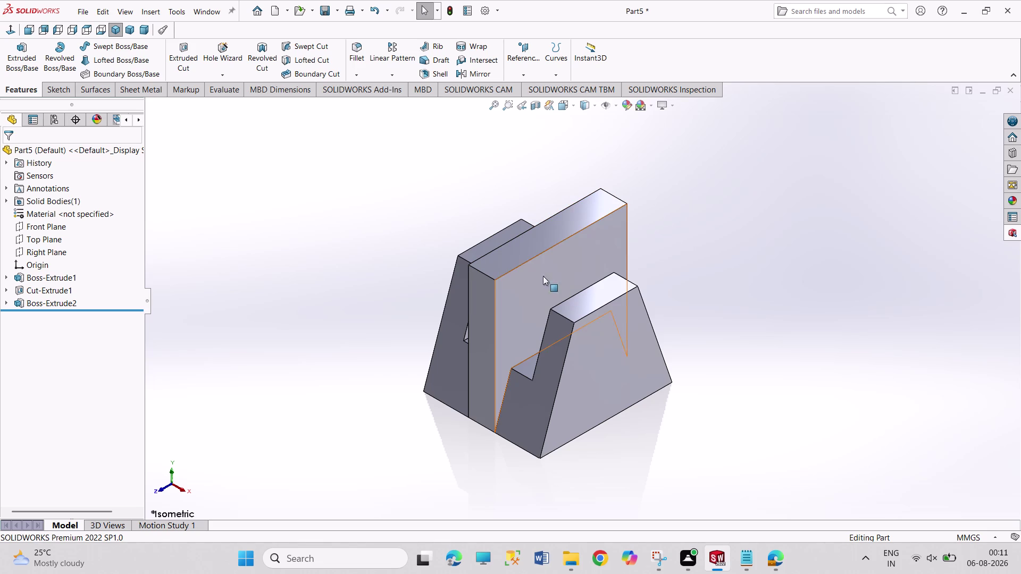
click(60, 31)
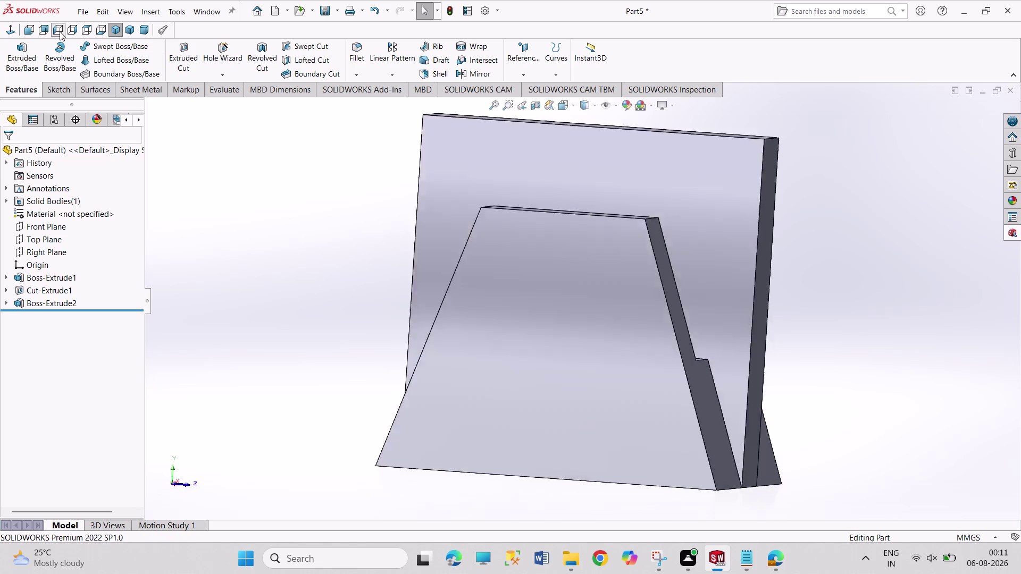
Undo and redo Boss-Extrude2 so the plate remains, then start saving the part.
scroll(up, 3)
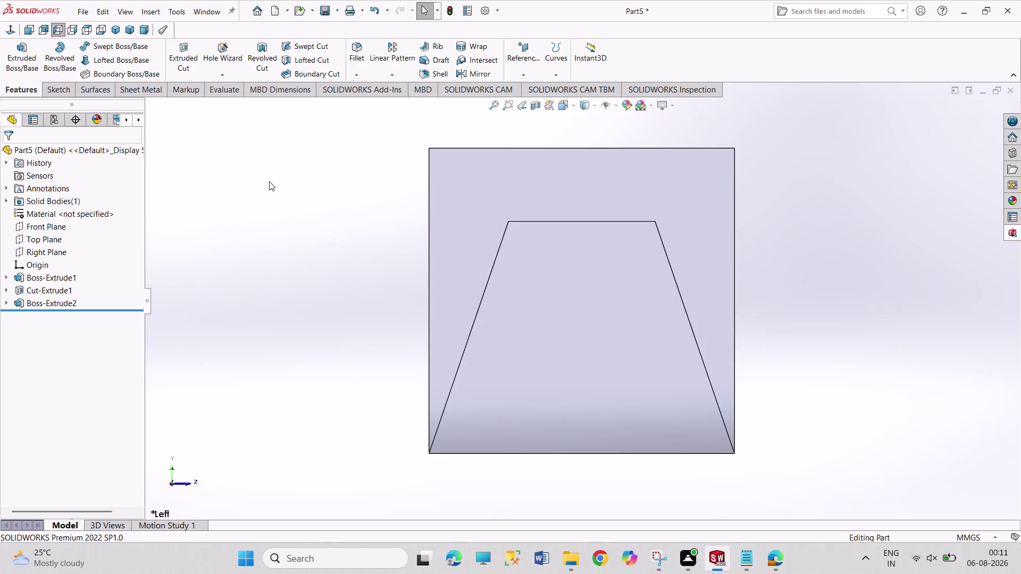
scroll(up, 3)
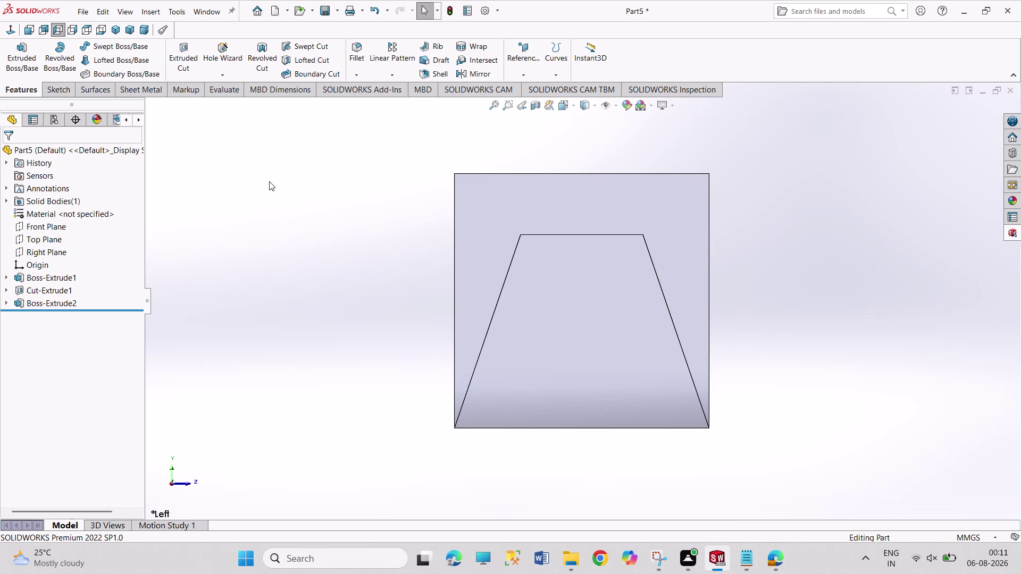
key(ctrl+z)
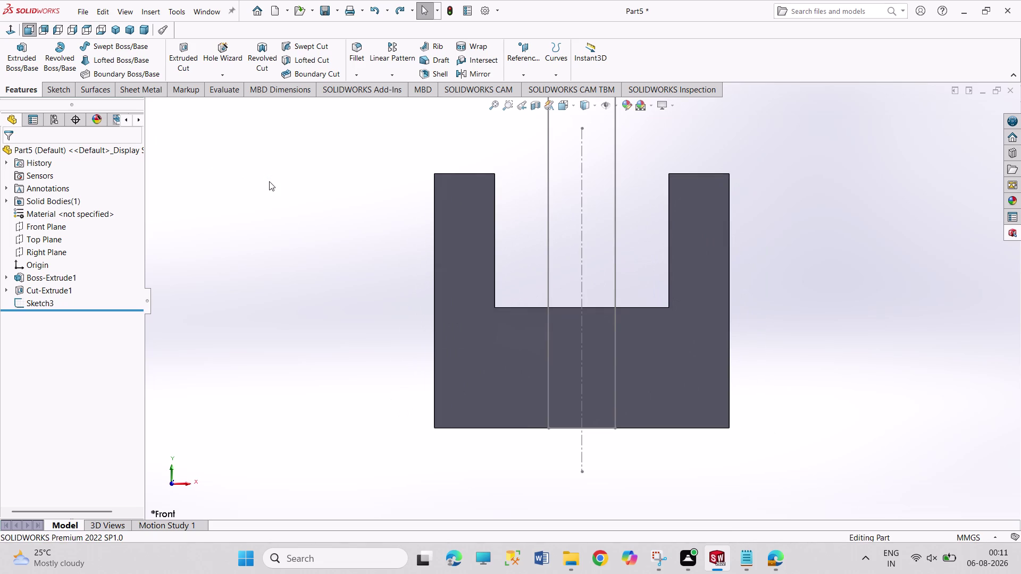
scroll(up, 3)
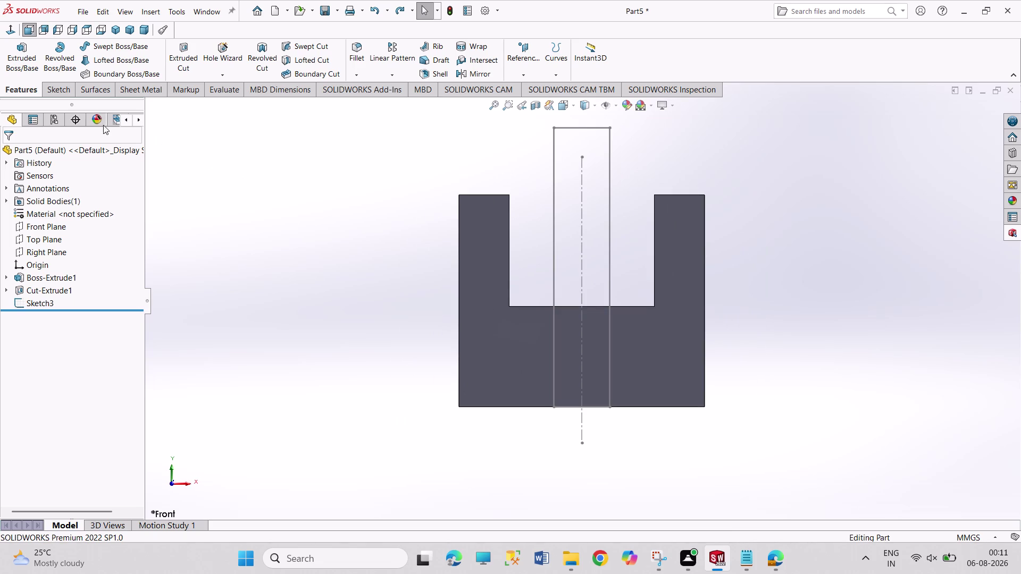
click(61, 93)
click(186, 165)
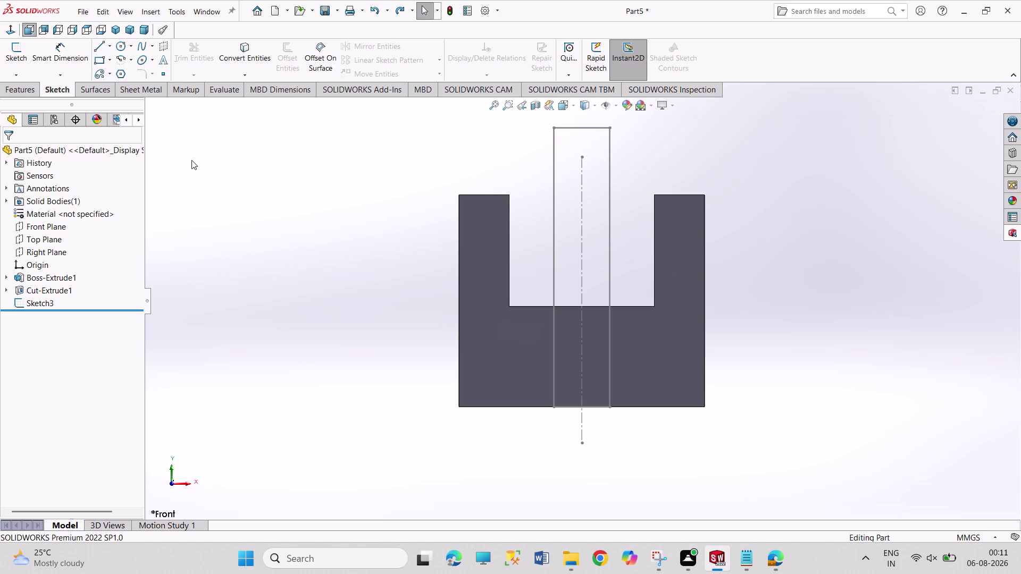
key(ctrl+y)
click(319, 227)
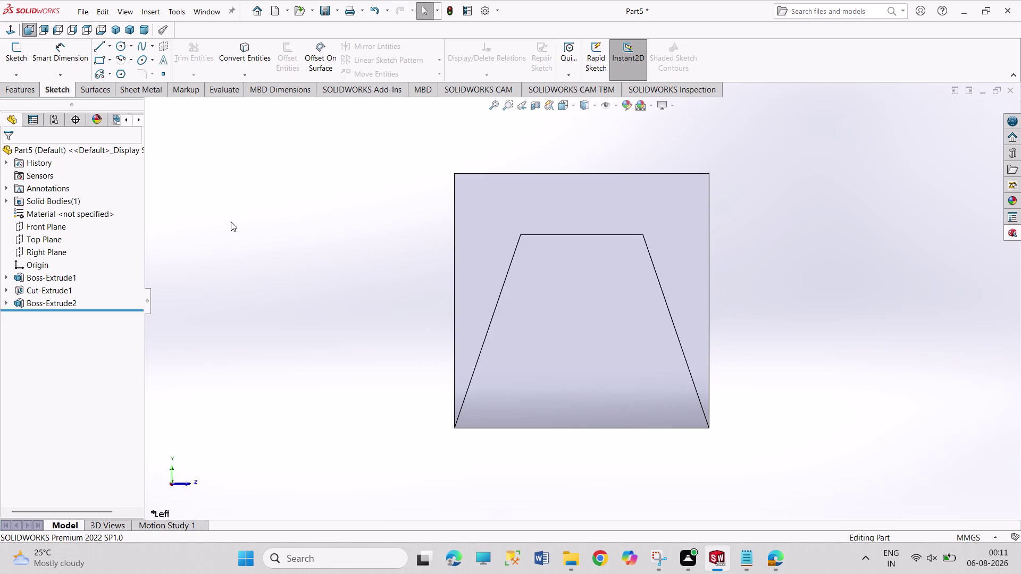
key(ctrl+s)
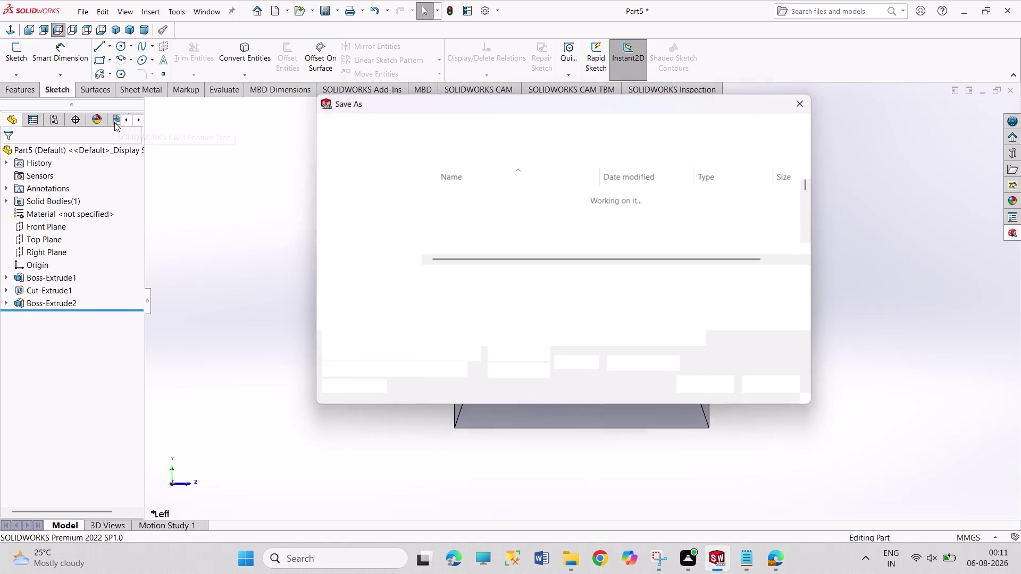
Save the part as 'PROJECTIONS 5' and start a new SOLIDWORKS document.
text(PRO)
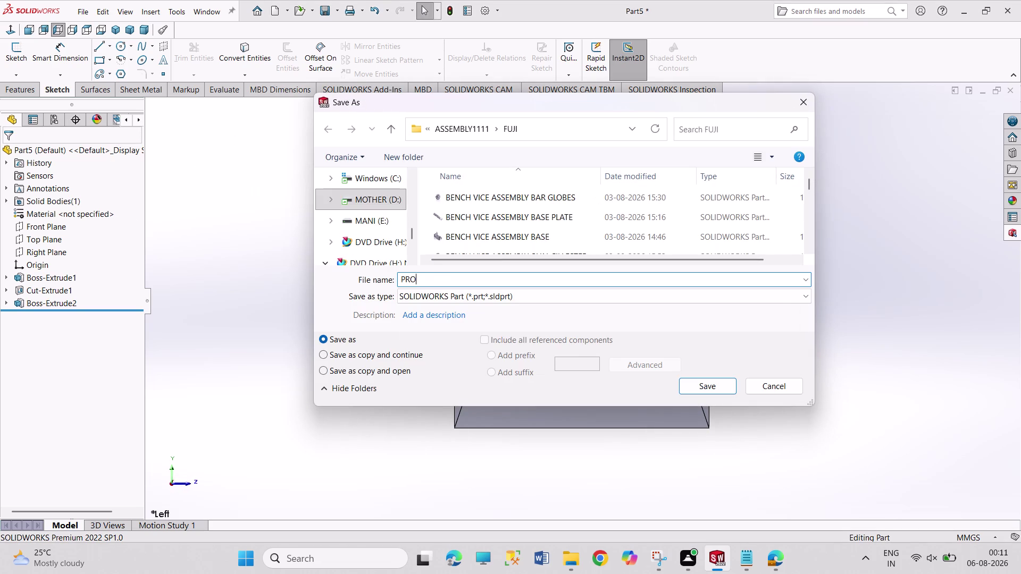
text(JECTI)
text(O)
text(NS)
key(space)
key(5)
key(Return)
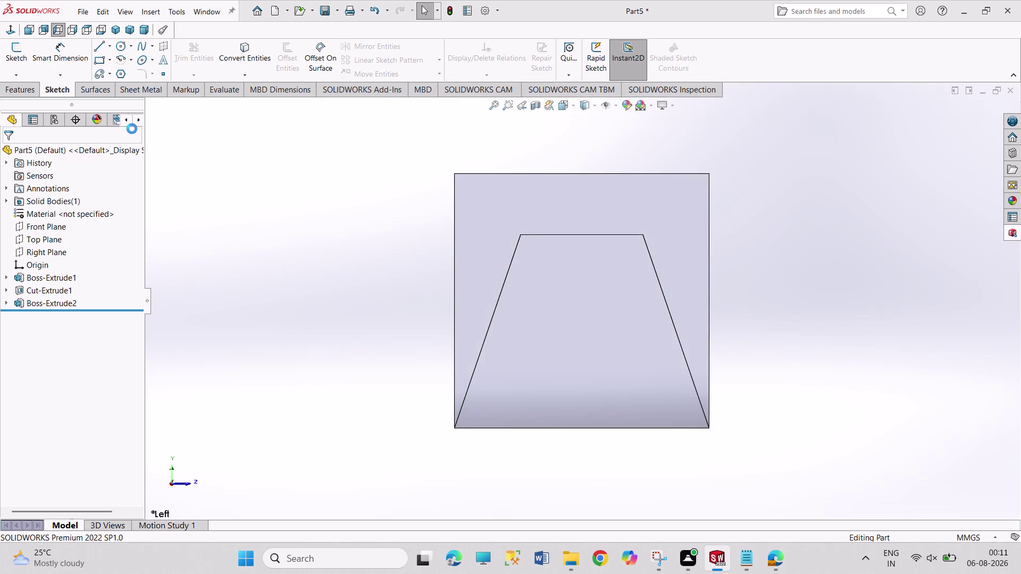
key(ctrl+n)
click(796, 1)
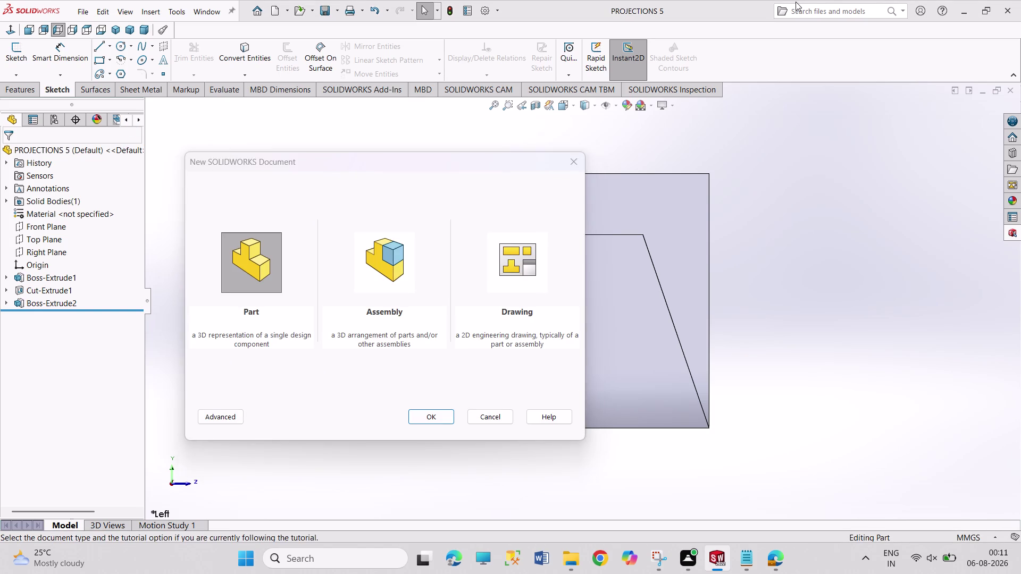
Create an A4 landscape drawing and choose PROJECTIONS 5 and its orientation for the first view.
key(Right)
key(Right)
key(Return)
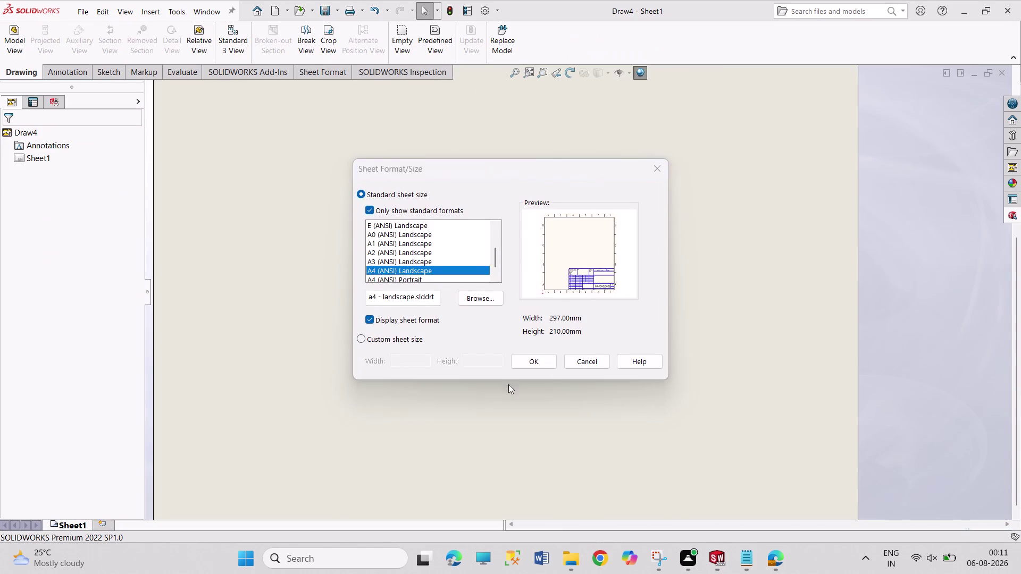
click(531, 364)
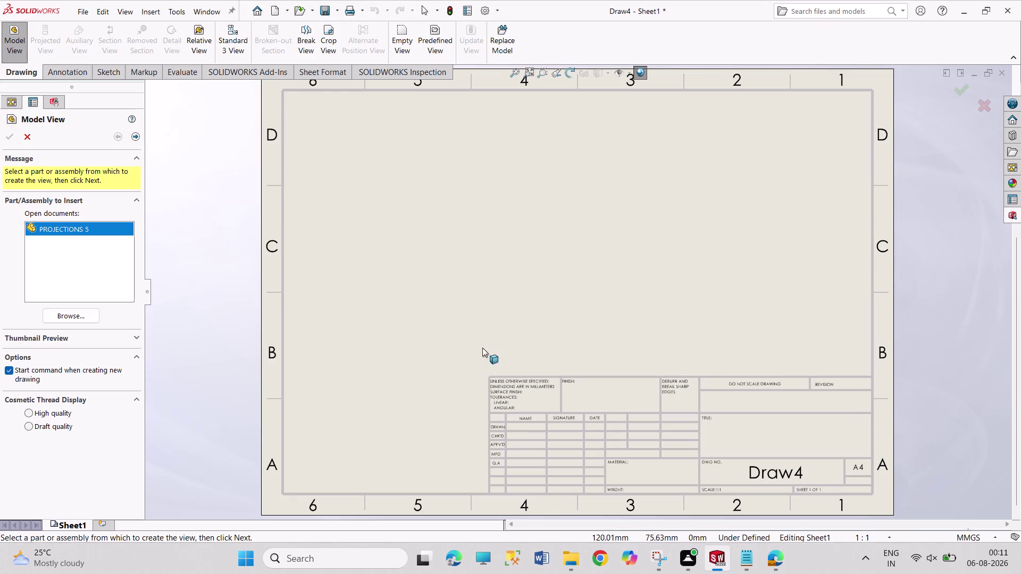
double_click(98, 231)
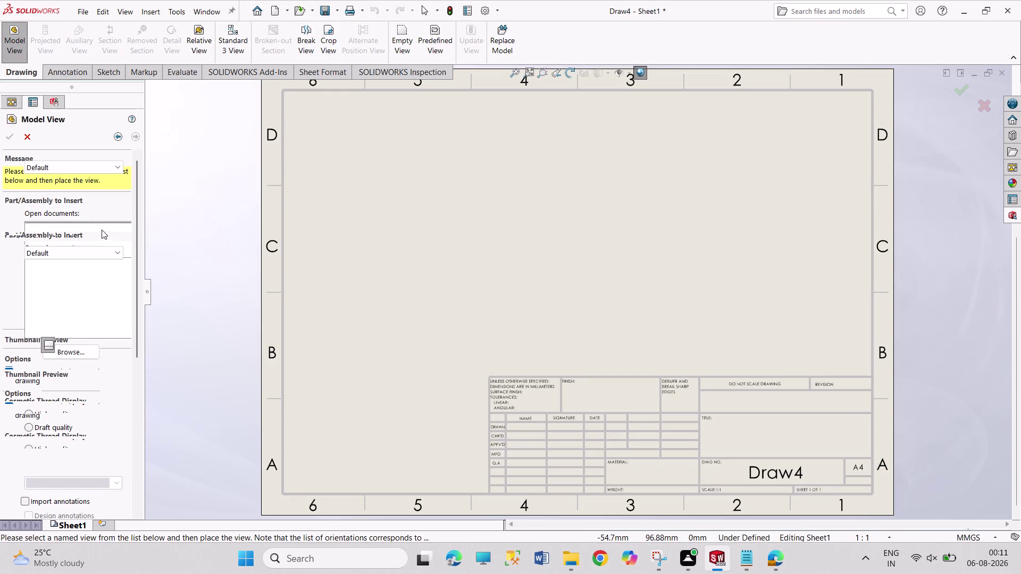
click(66, 346)
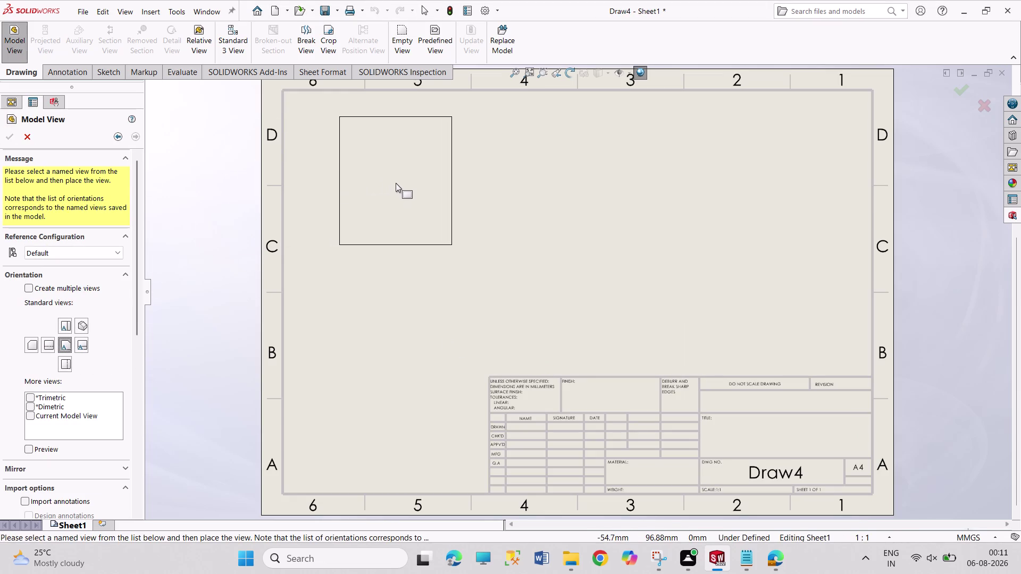
Place the front view top-left, the side view to its right and the top view below.
click(379, 200)
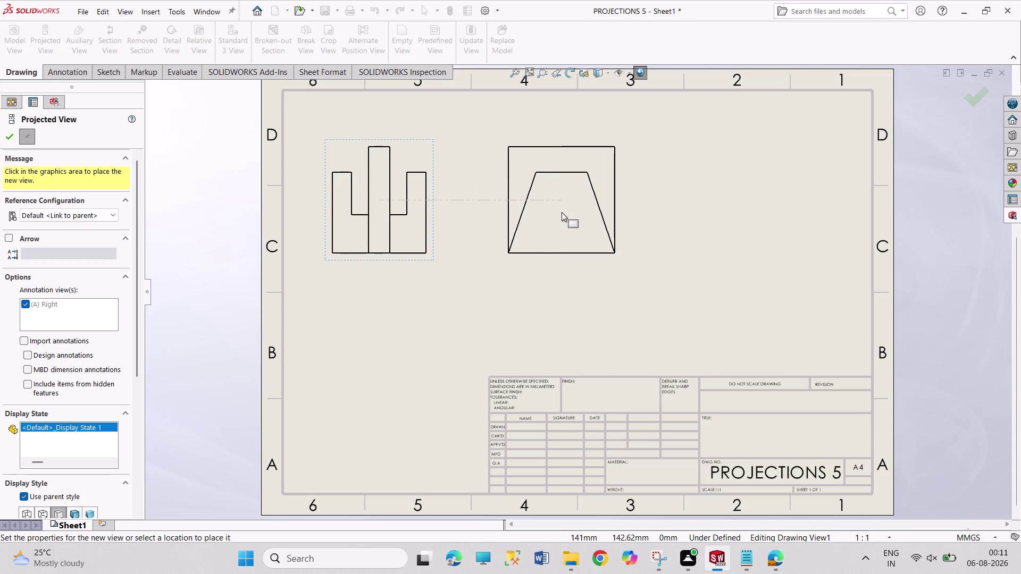
click(561, 213)
click(392, 364)
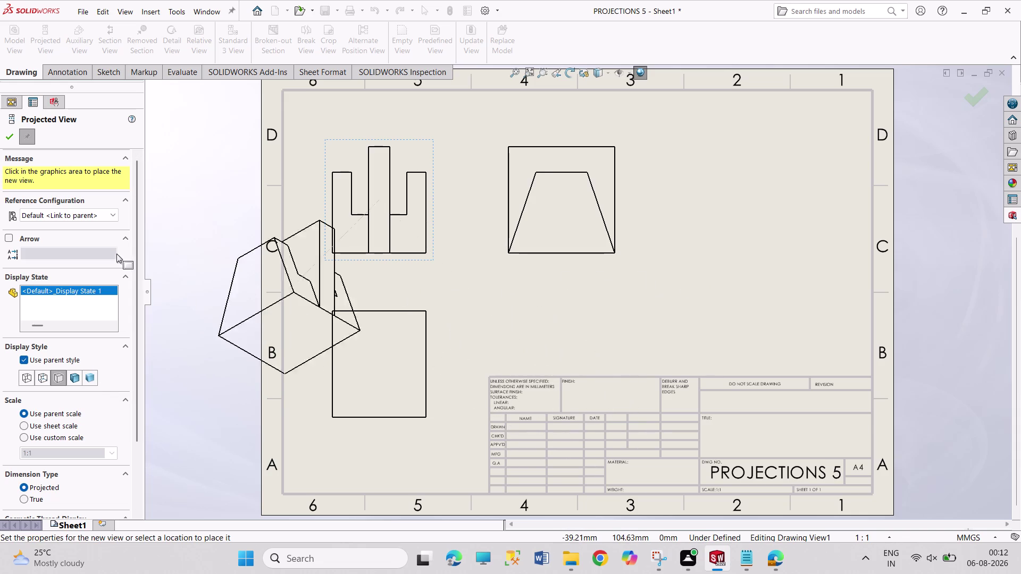
click(13, 139)
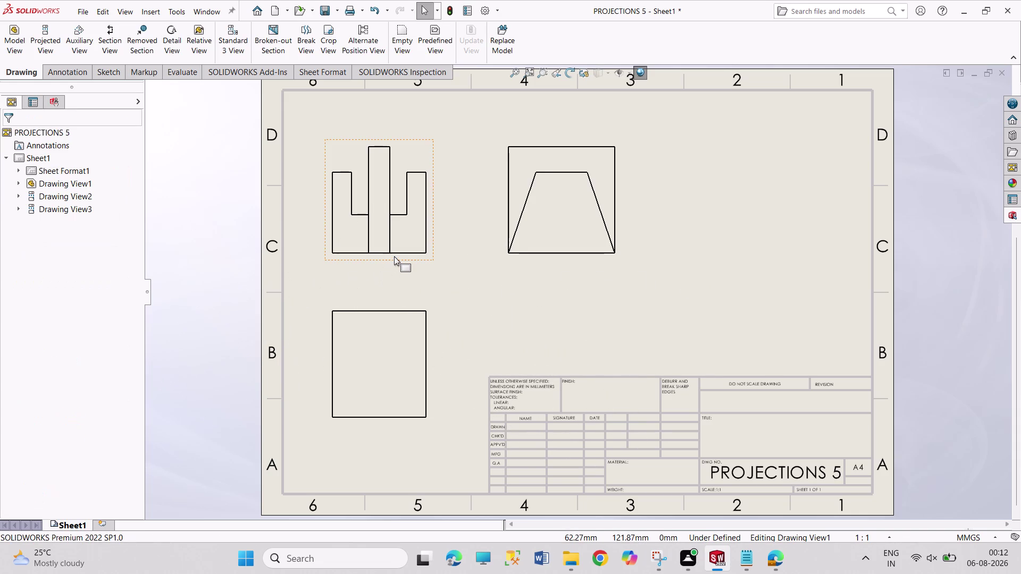
click(404, 307)
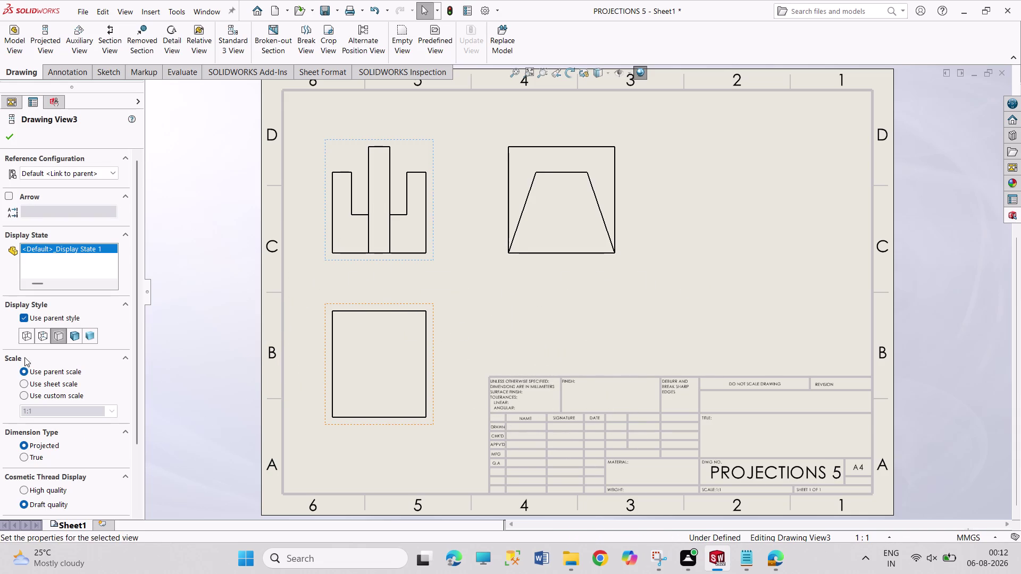
Switch the top view (Drawing View3) from the parent style to Wireframe display.
click(29, 343)
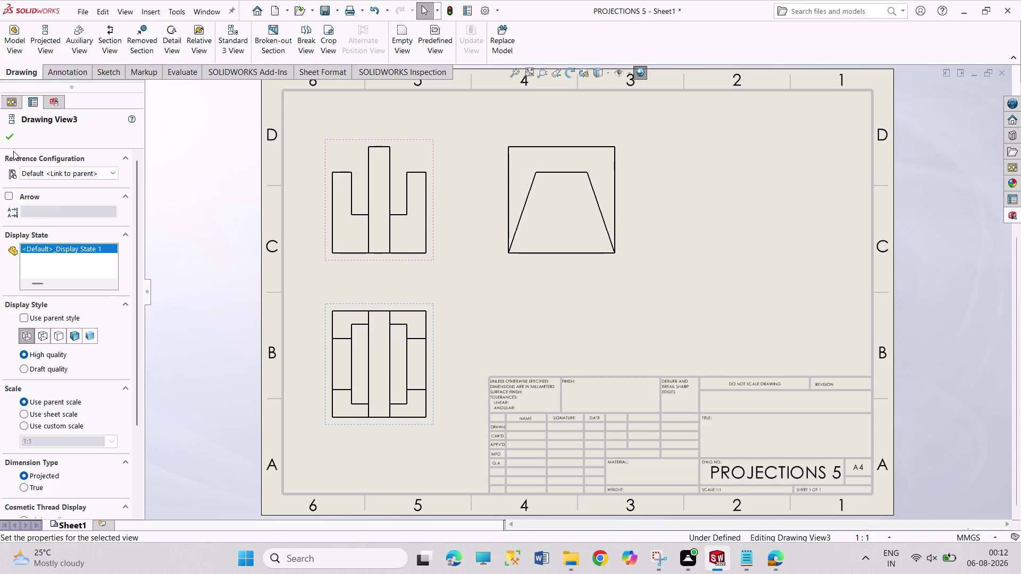
click(8, 141)
click(539, 260)
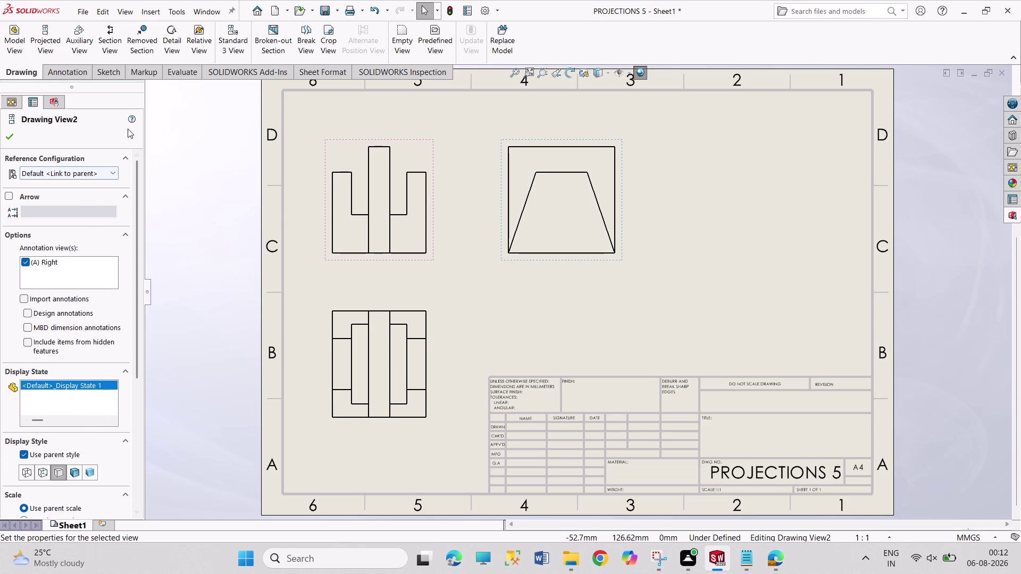
click(81, 74)
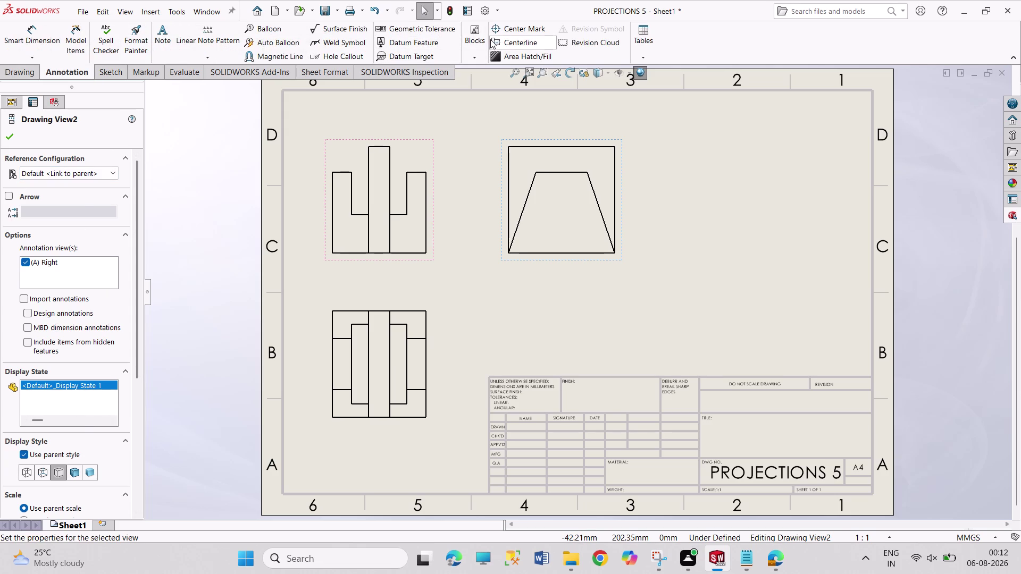
Add a centerline to the side view between its two slanted edges.
click(505, 42)
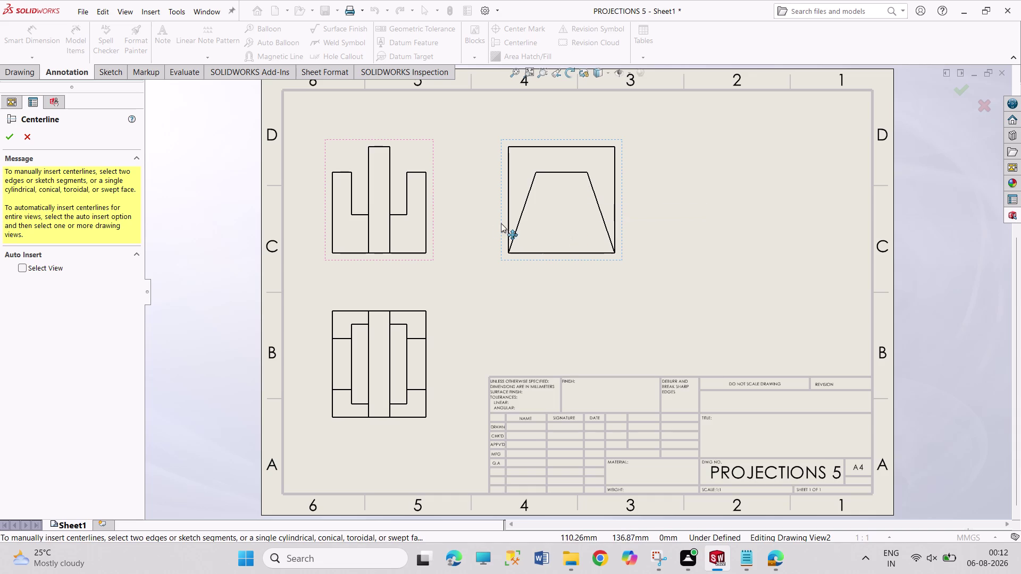
click(508, 215)
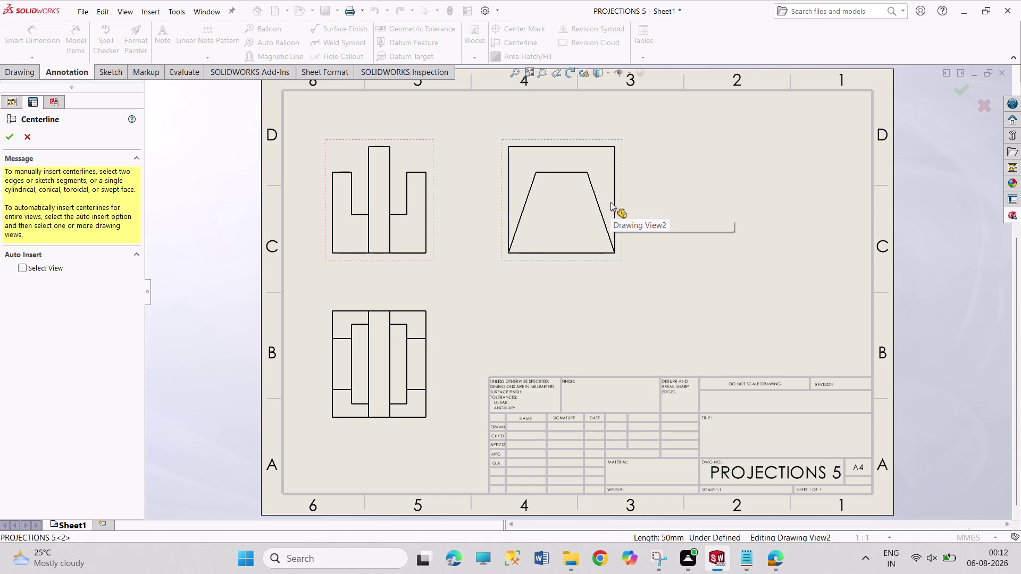
click(615, 205)
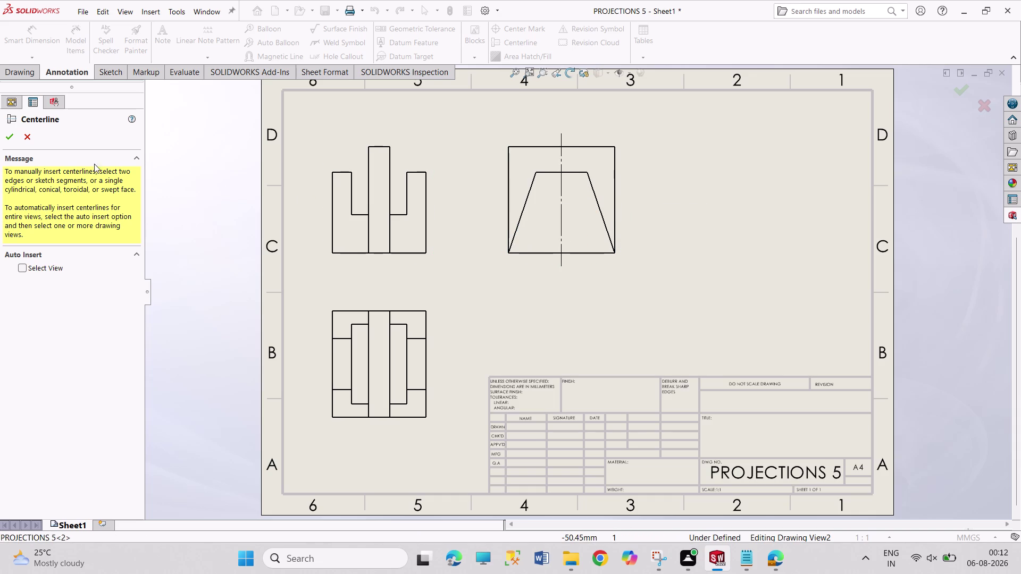
click(12, 143)
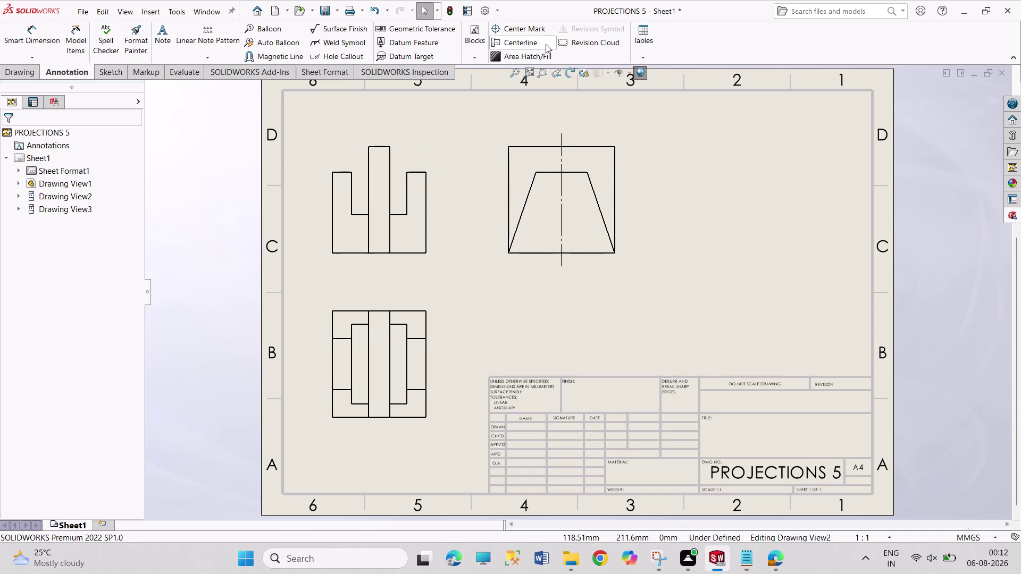
Try placing center marks on the front view, then abandon the attempt.
click(531, 32)
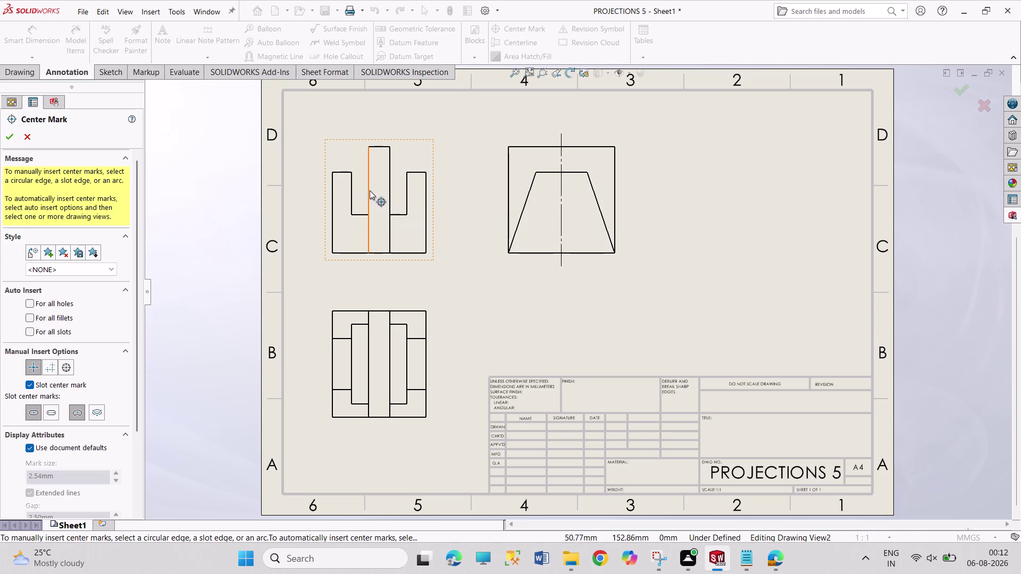
click(369, 190)
click(390, 190)
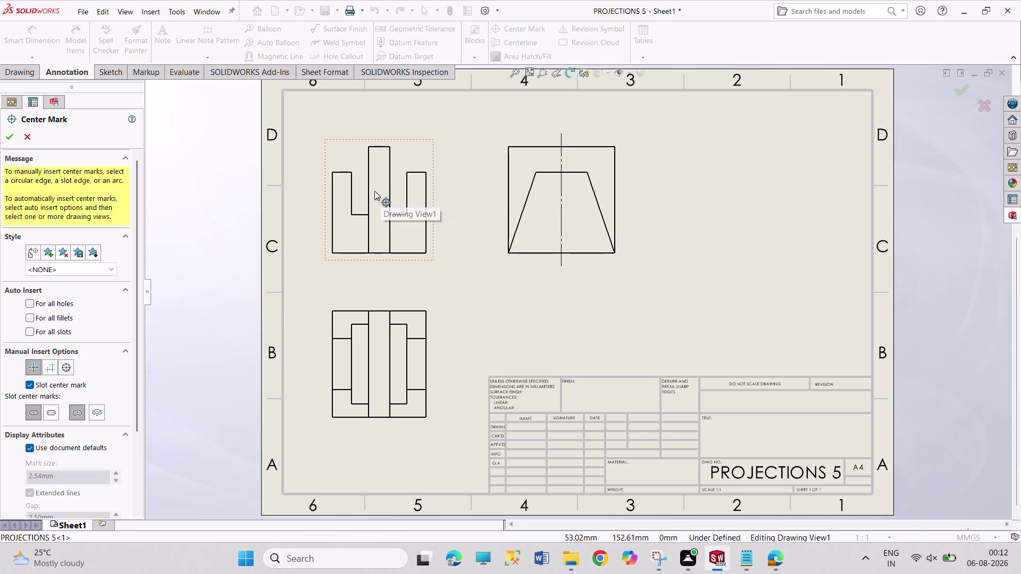
click(368, 190)
click(389, 193)
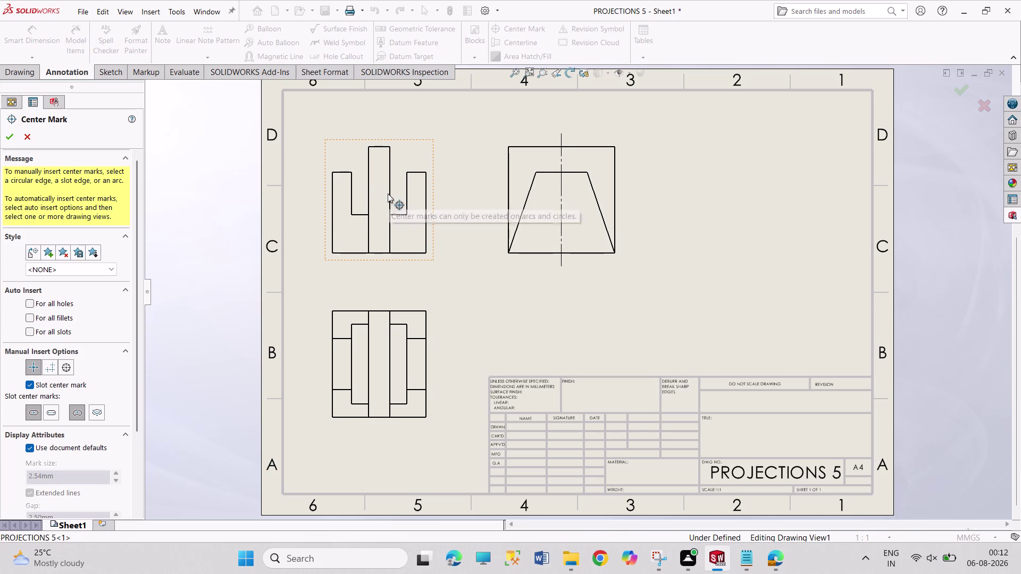
click(332, 222)
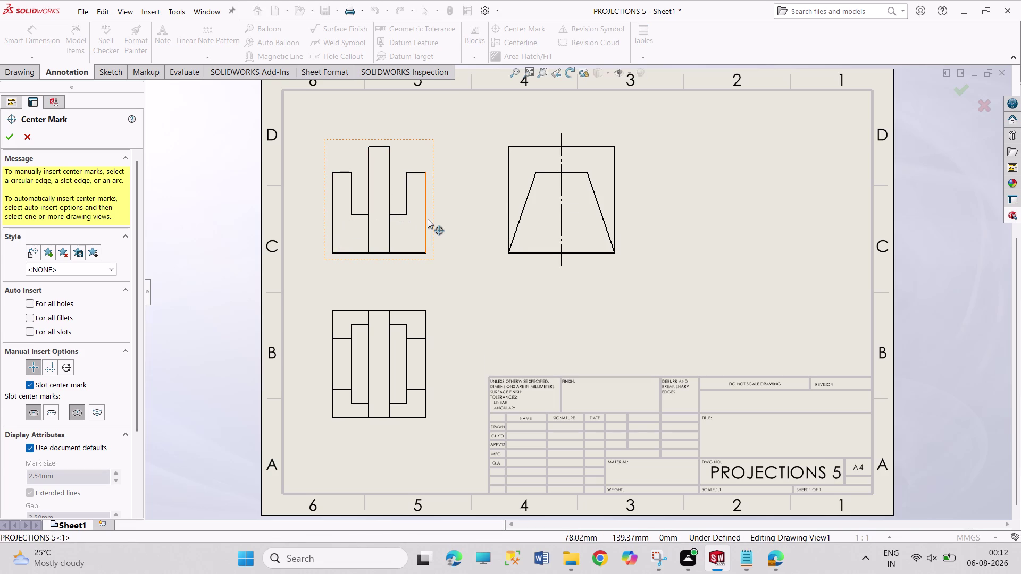
click(428, 219)
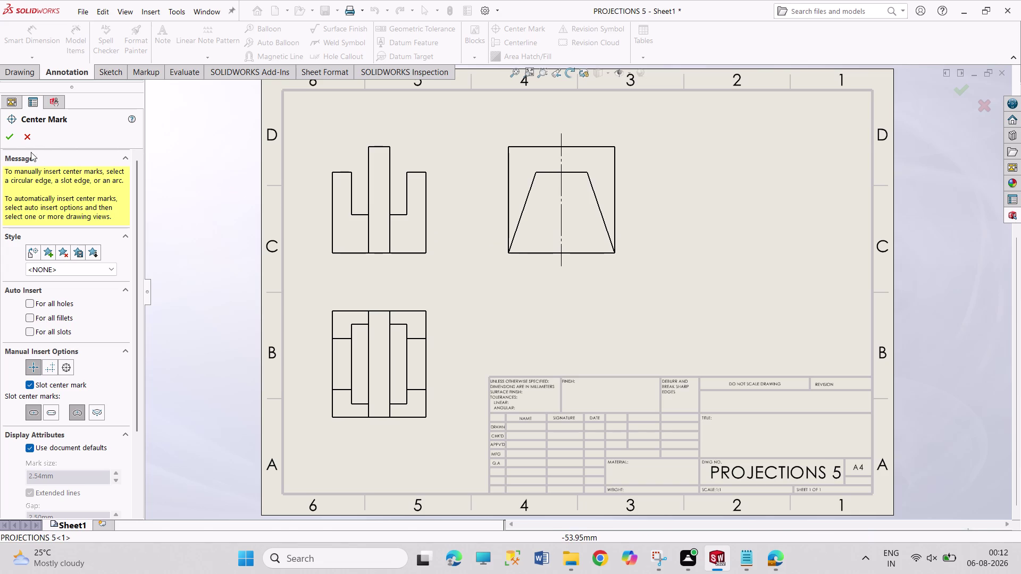
click(13, 140)
click(505, 30)
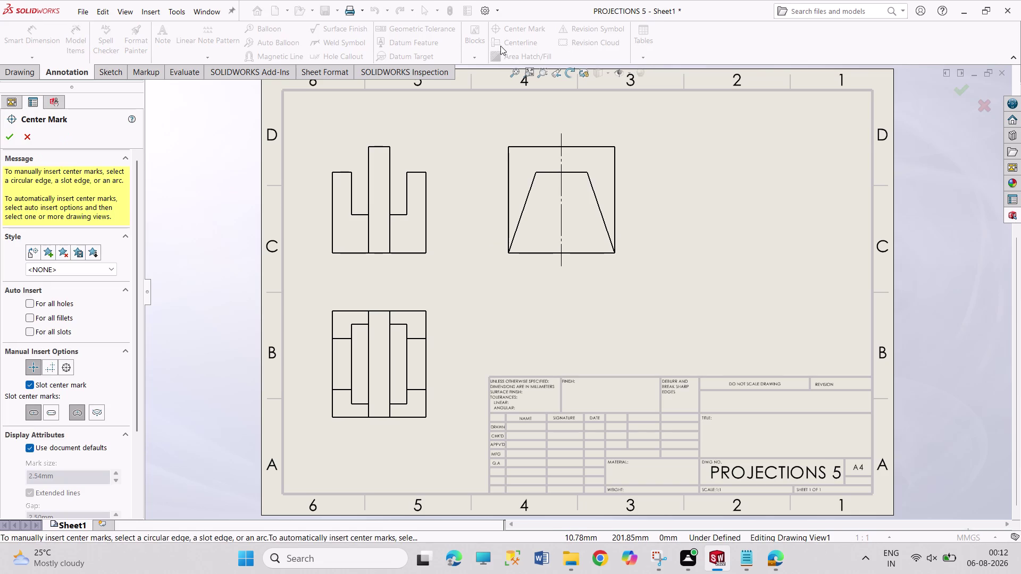
click(28, 130)
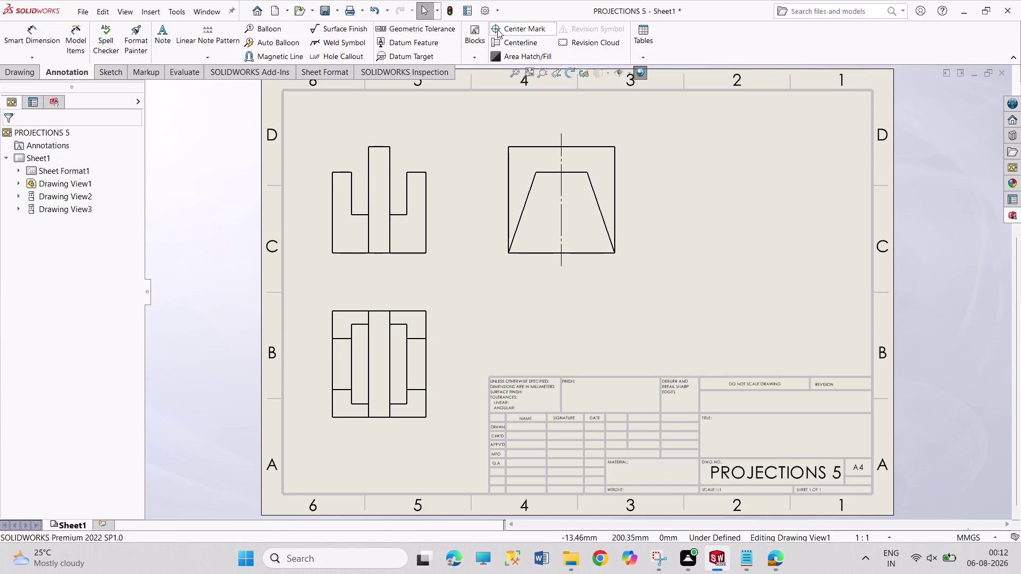
Add a centerline to the front view between its two inner vertical edges.
click(505, 36)
click(369, 189)
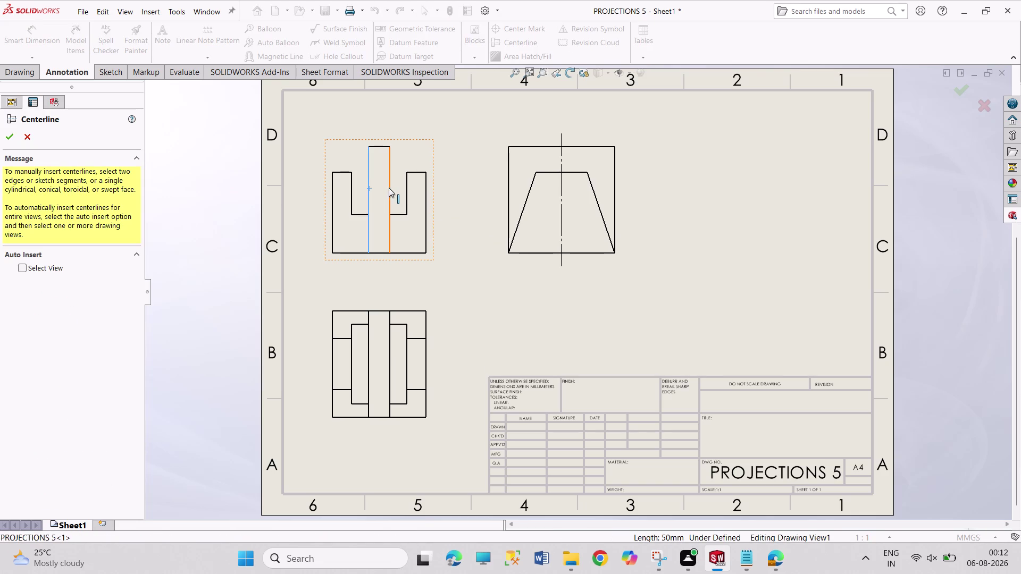
click(390, 188)
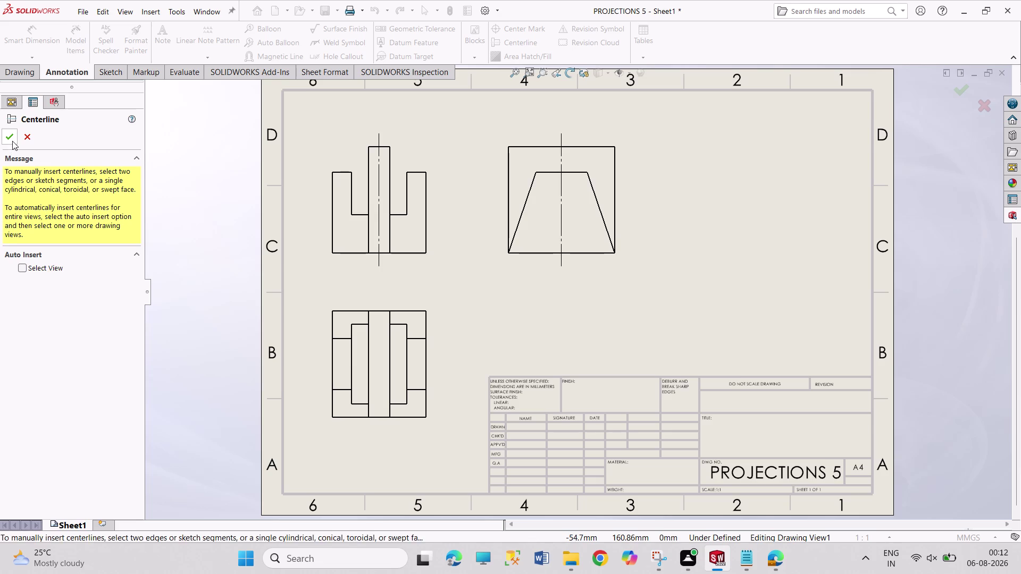
click(10, 137)
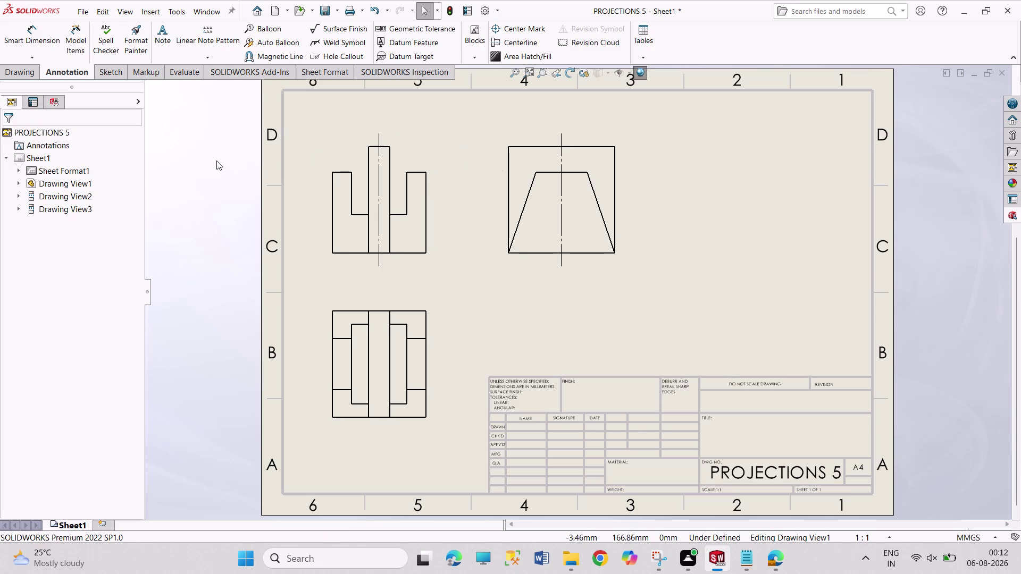
click(10, 72)
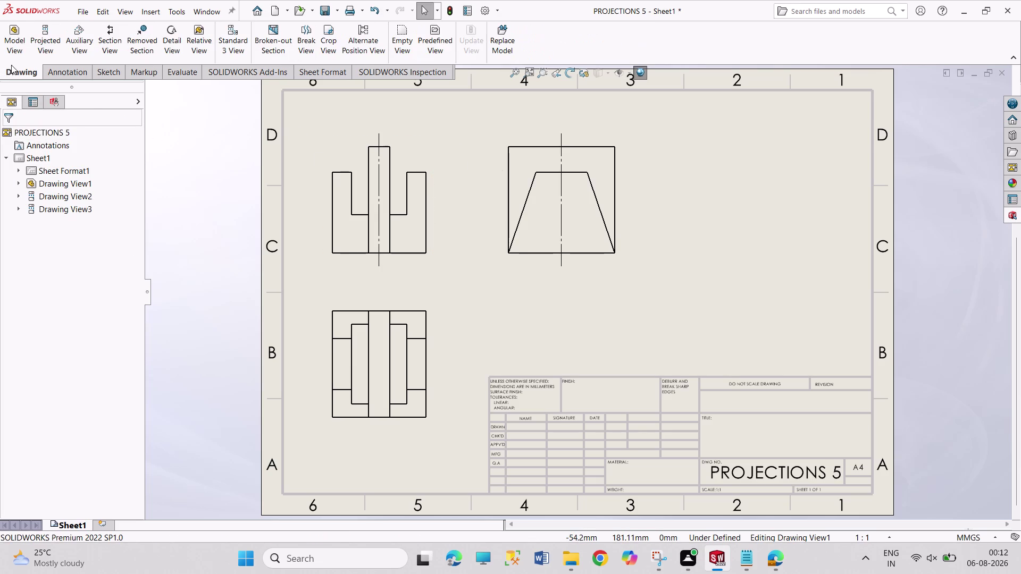
Place an isometric model view of PROJECTIONS 5 at the upper right, shaded with edges.
click(20, 35)
click(72, 231)
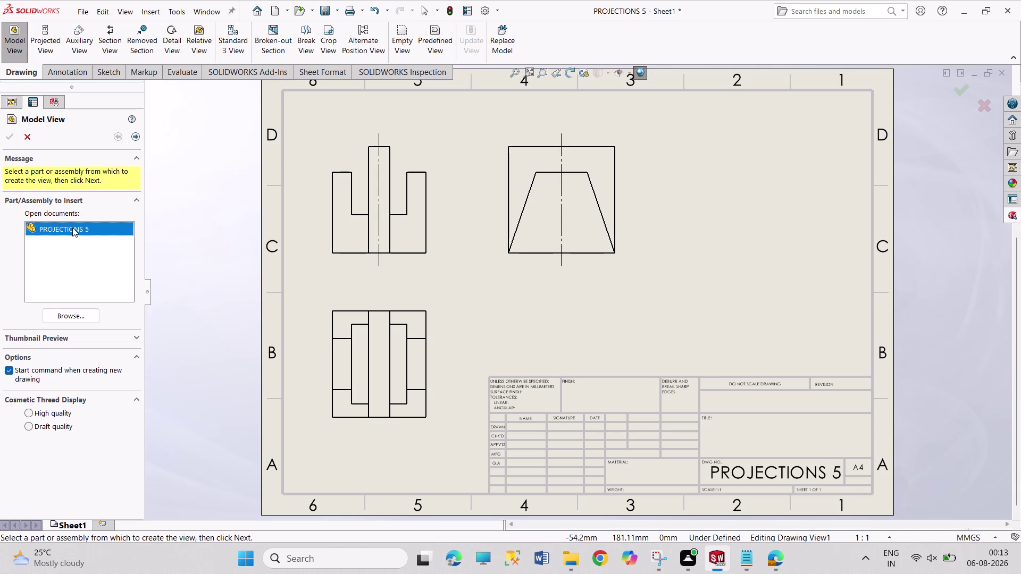
click(72, 227)
double_click(72, 228)
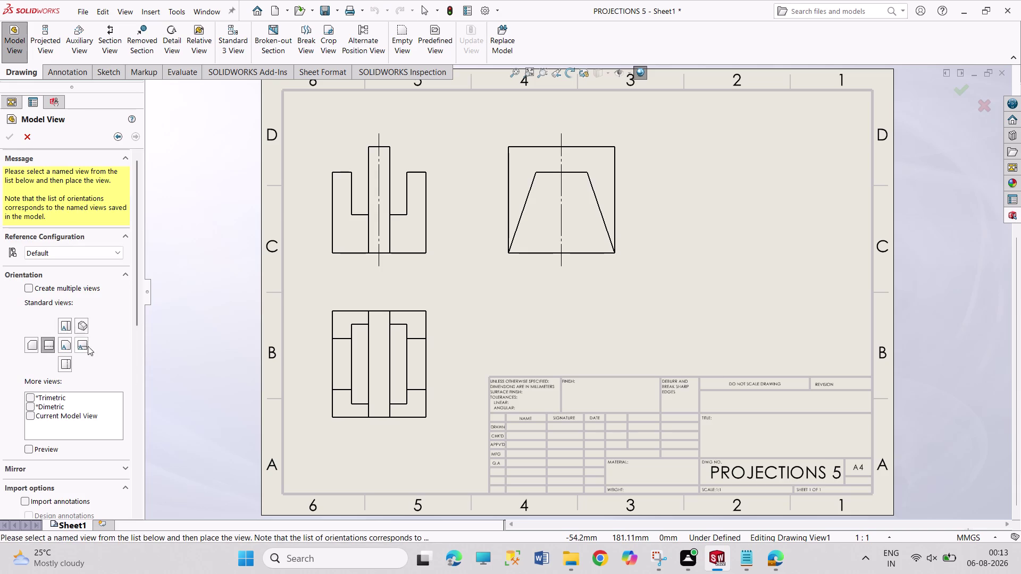
click(84, 330)
click(745, 226)
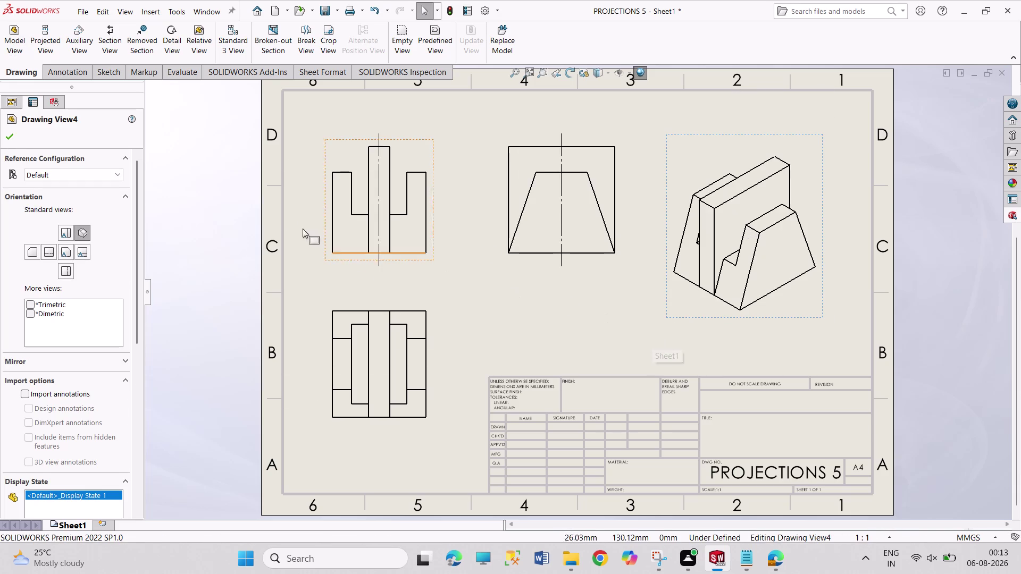
click(748, 316)
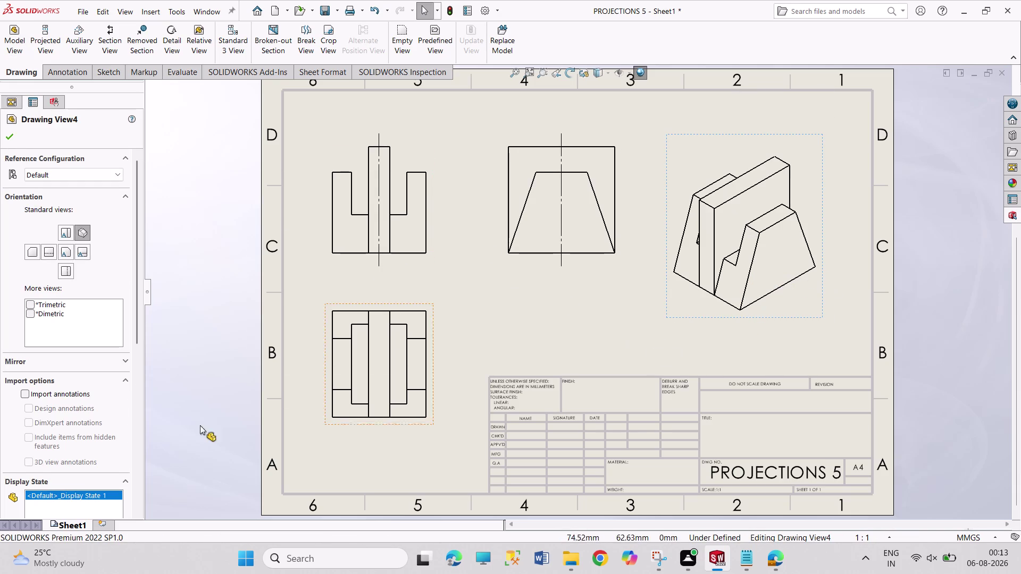
drag(135, 340, 134, 430)
click(79, 387)
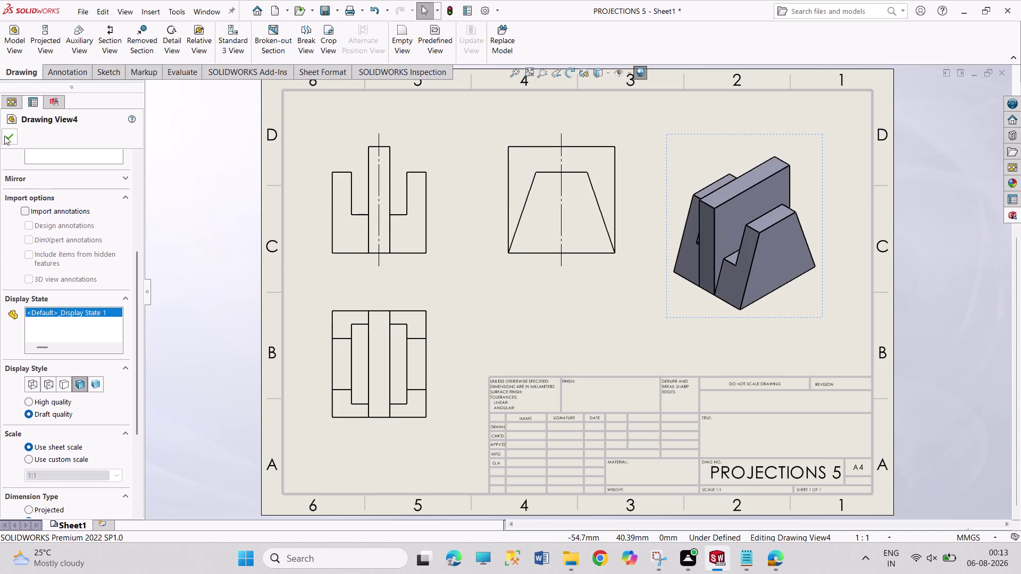
click(5, 135)
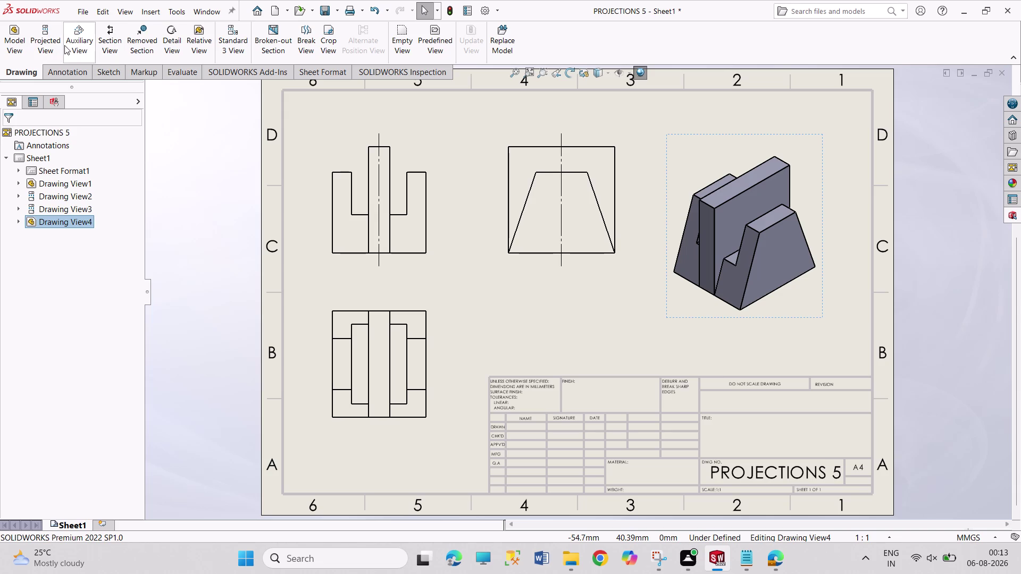
Dimension the upper-left view's overall 44 width and 38 height.
click(63, 73)
click(33, 38)
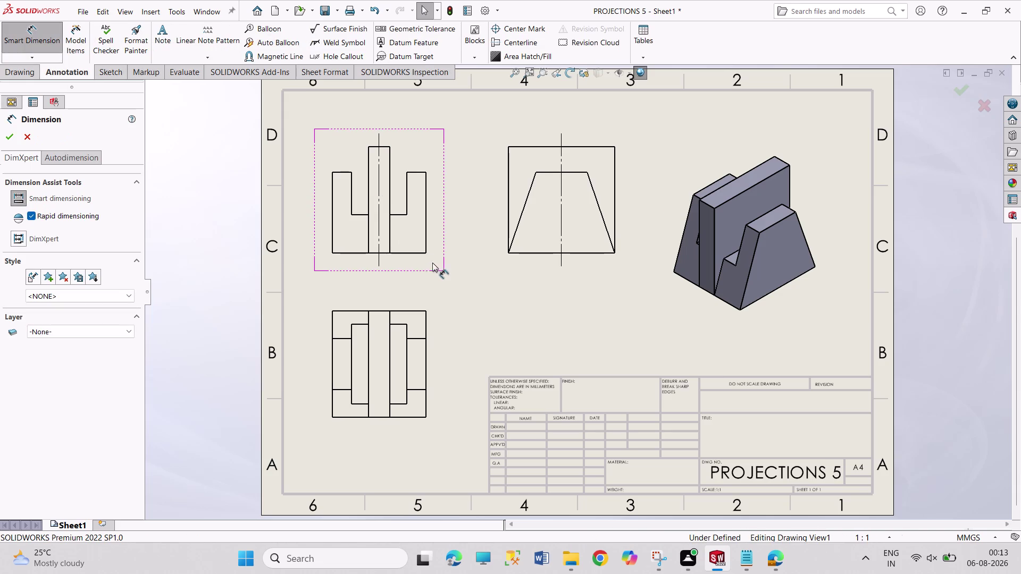
click(347, 252)
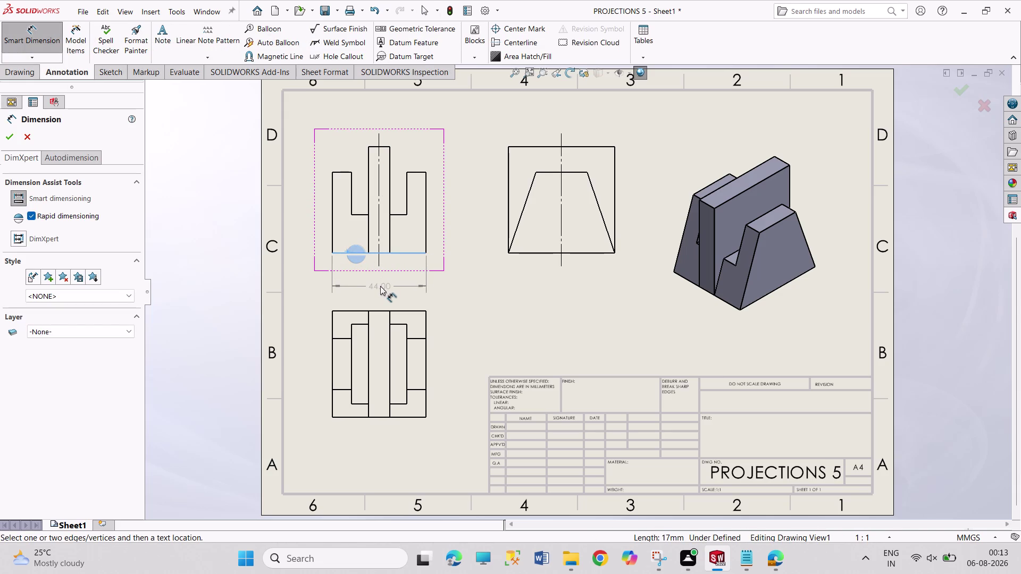
click(382, 281)
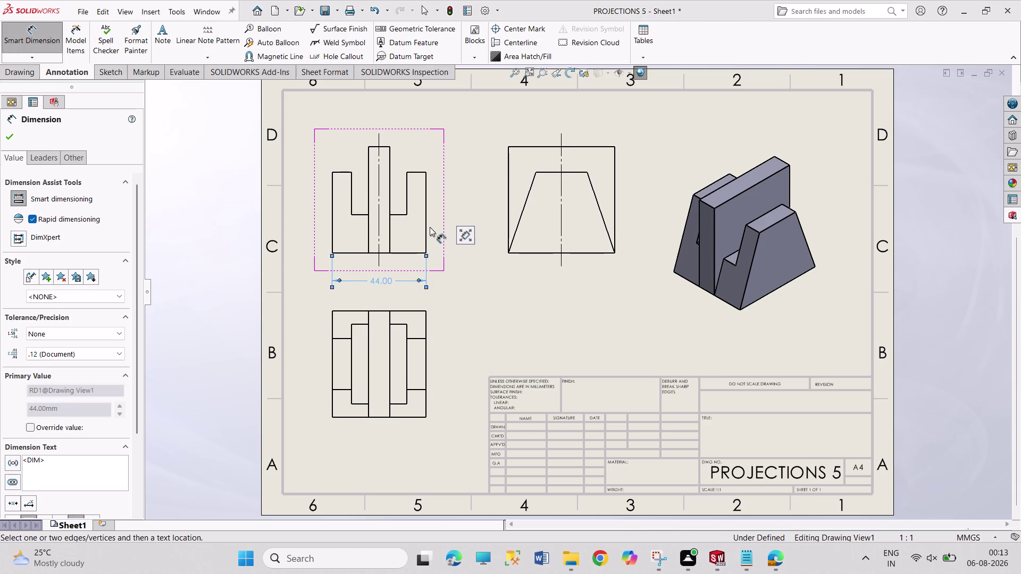
click(426, 222)
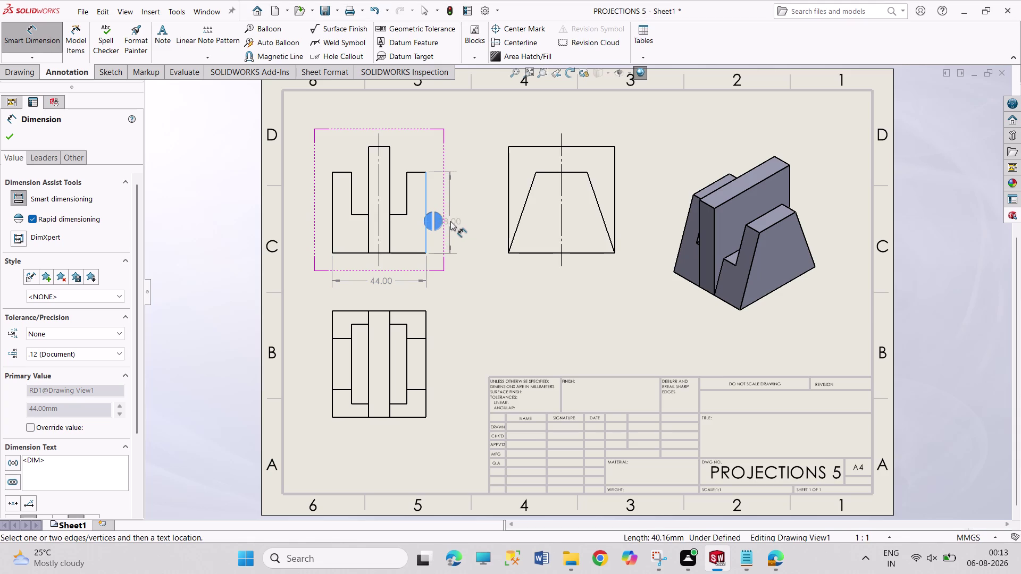
click(450, 222)
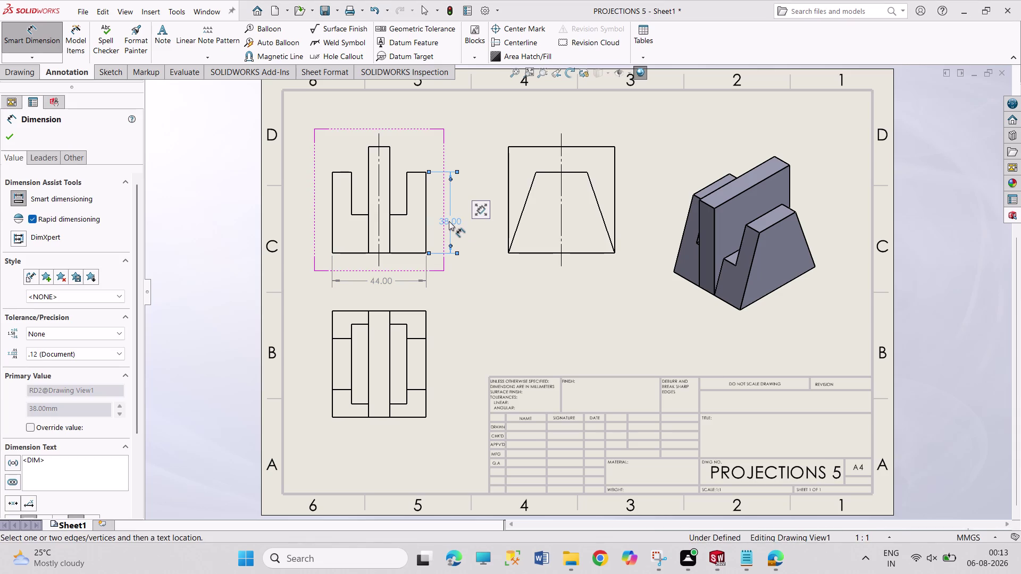
Add the 26 slot width and 20 step height dimensions, then stop dimensioning.
click(352, 186)
click(405, 194)
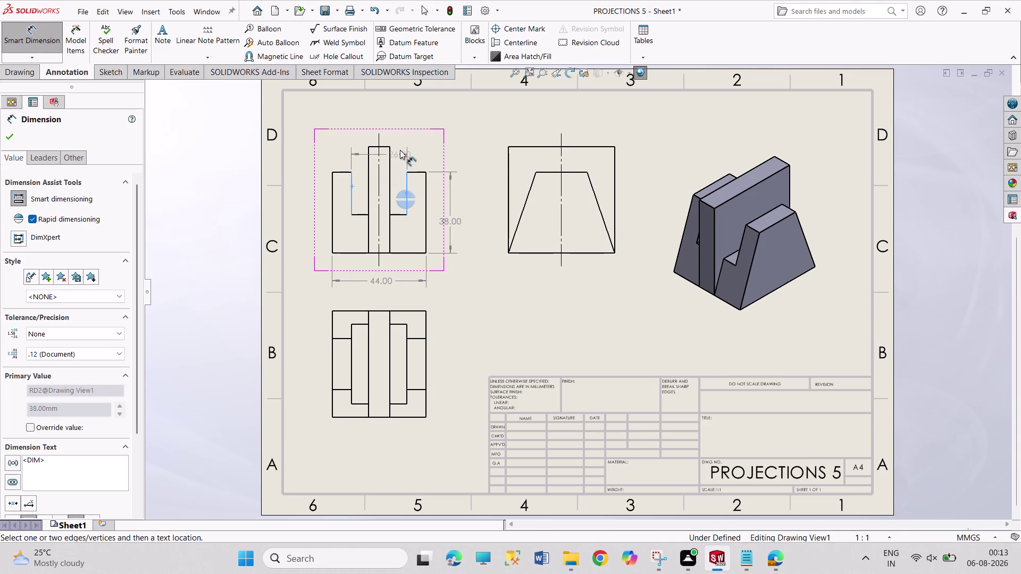
click(384, 125)
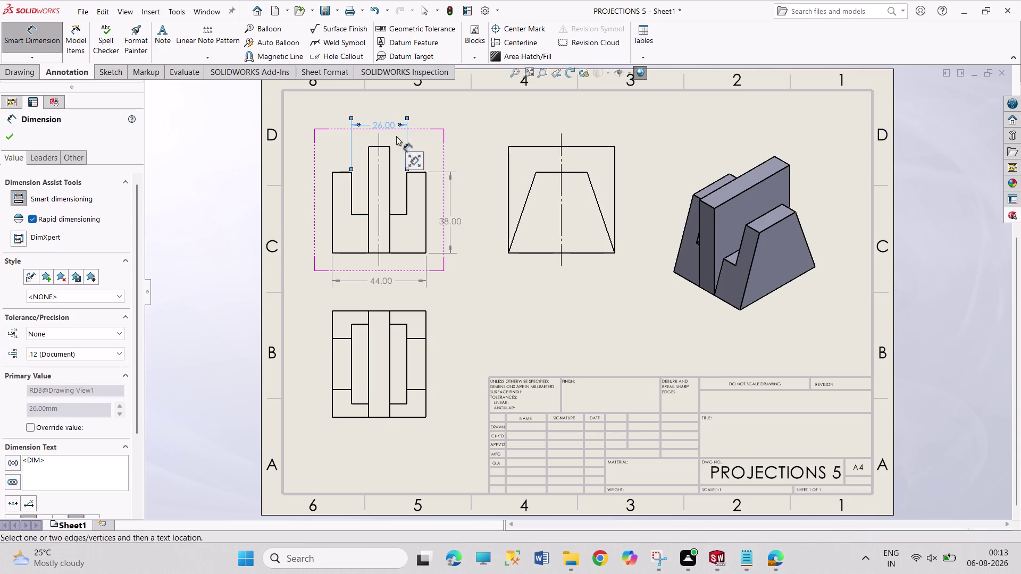
click(353, 196)
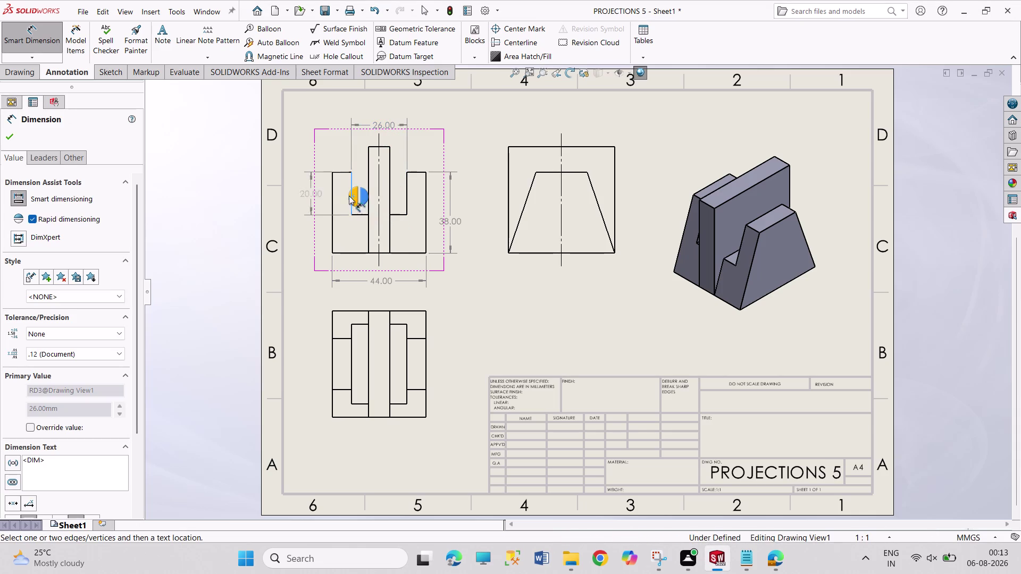
click(314, 195)
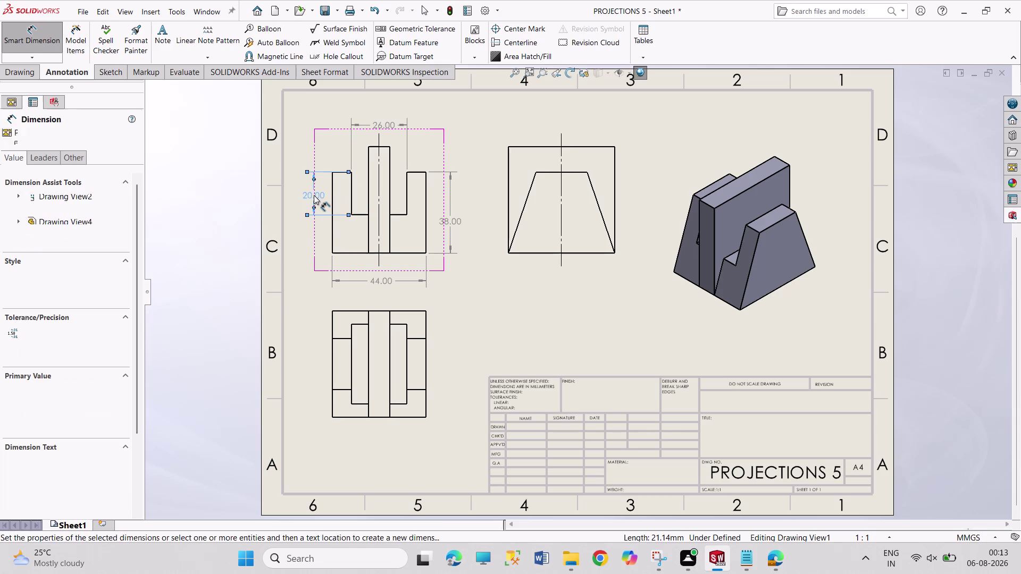
right_click(189, 241)
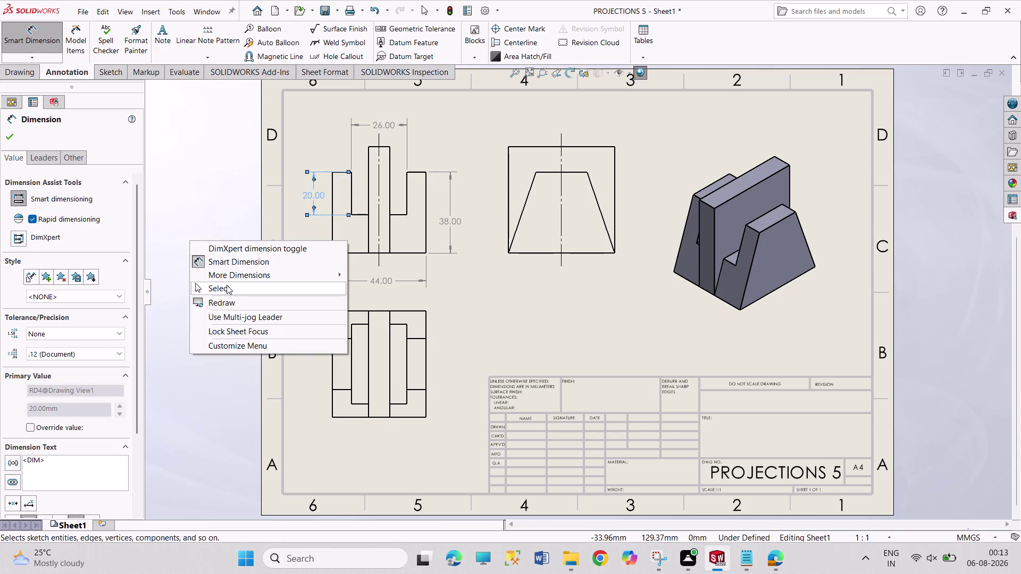
click(227, 285)
click(164, 36)
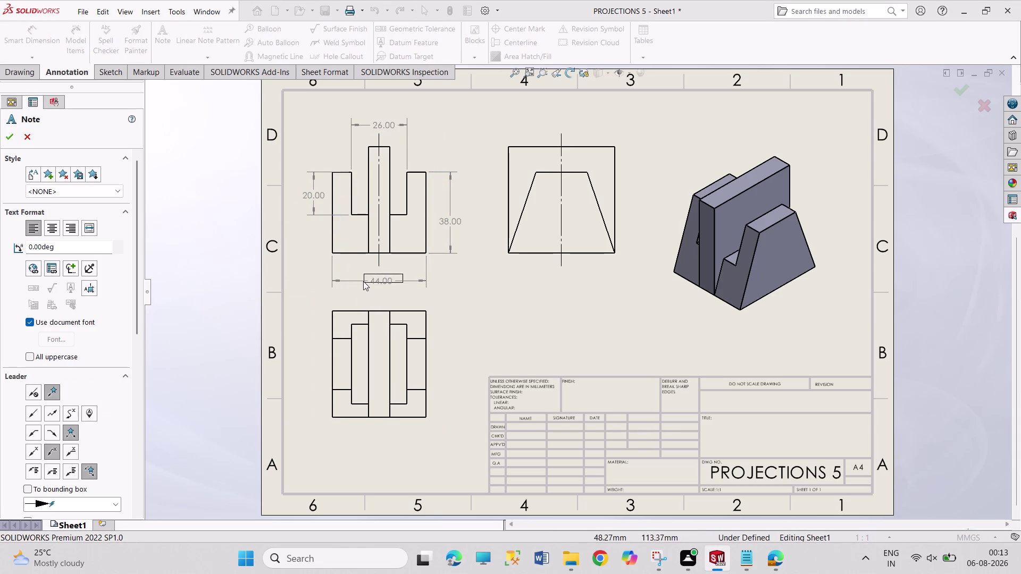
Add a FRONT VIEW note below the upper-left view.
click(362, 298)
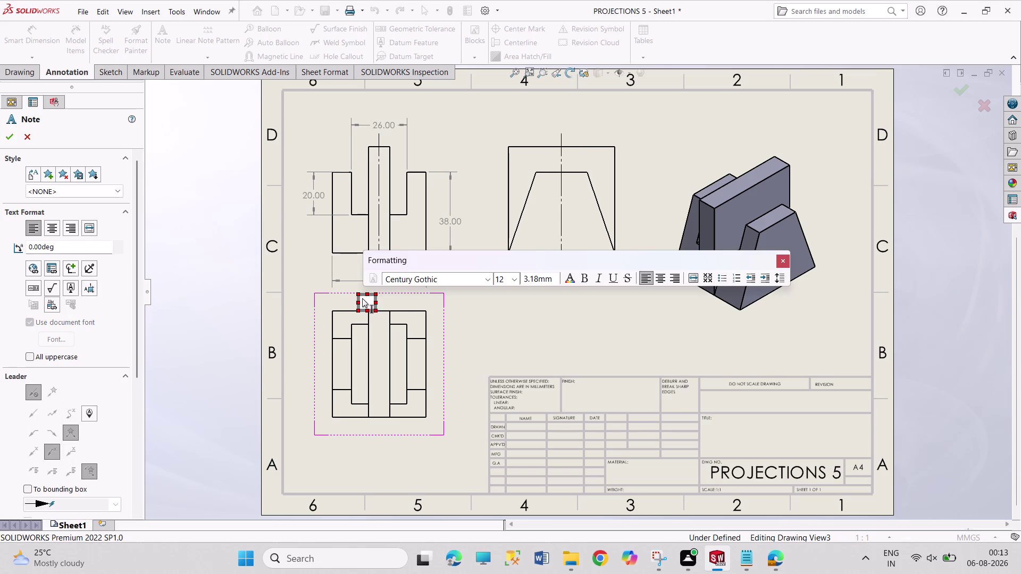
key(f)
key(BackSpace)
text(FRONT)
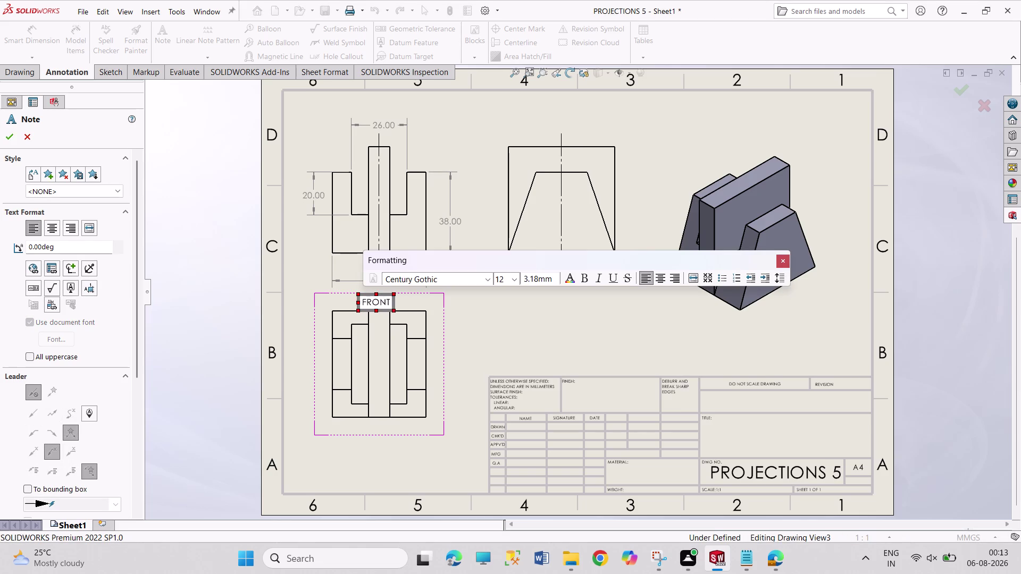
key(space)
text(VIEW)
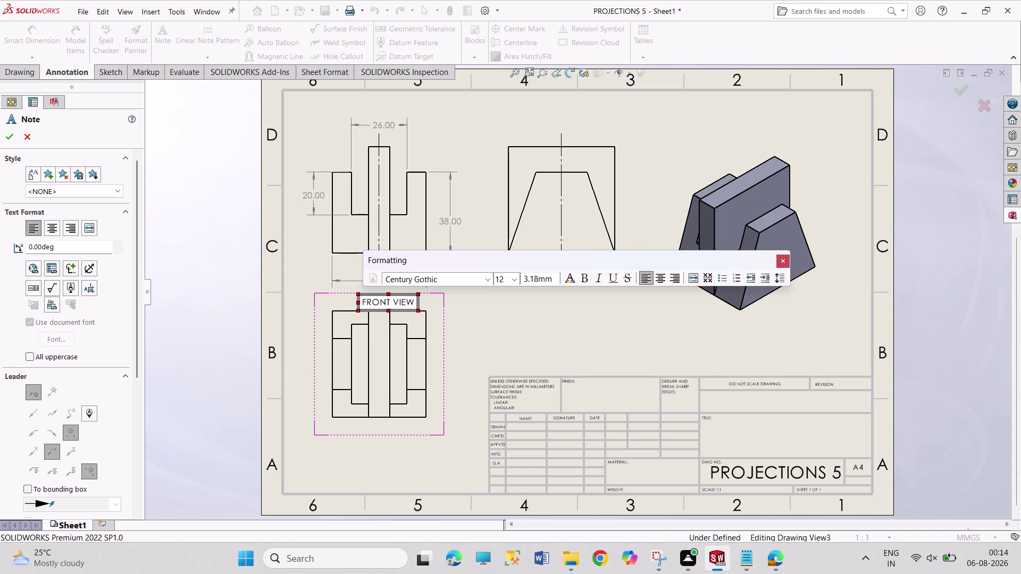
click(375, 451)
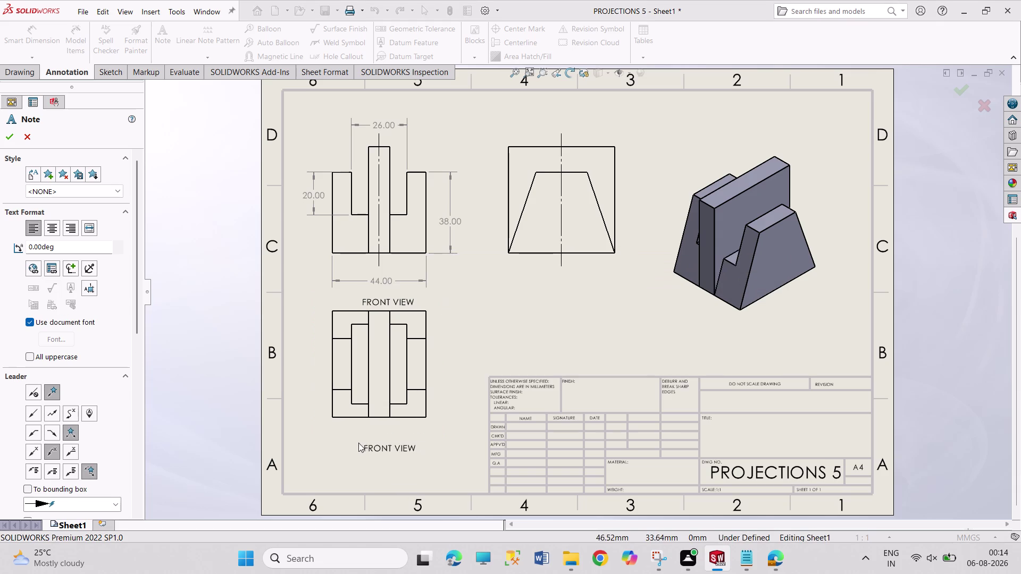
Add TOP VIEW and SIDE VIEW notes below the lower-left and upper-middle views.
click(357, 443)
text(TOP V)
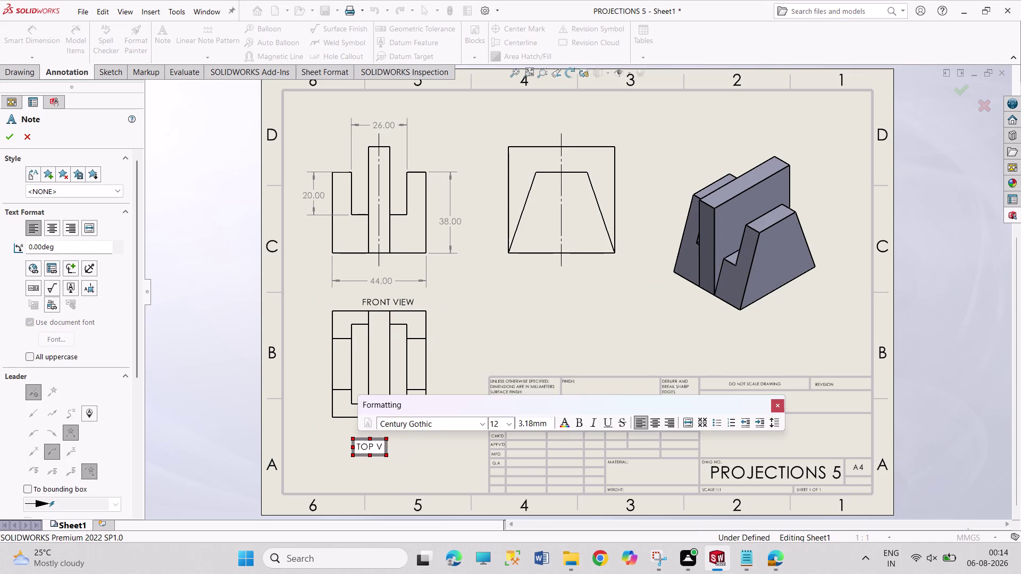
text(IEW)
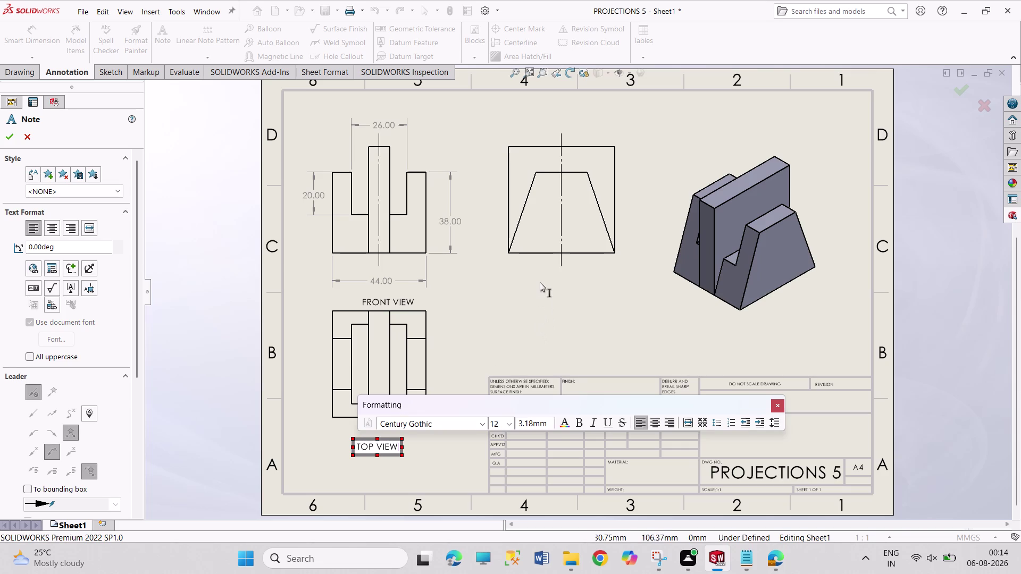
click(540, 281)
click(542, 279)
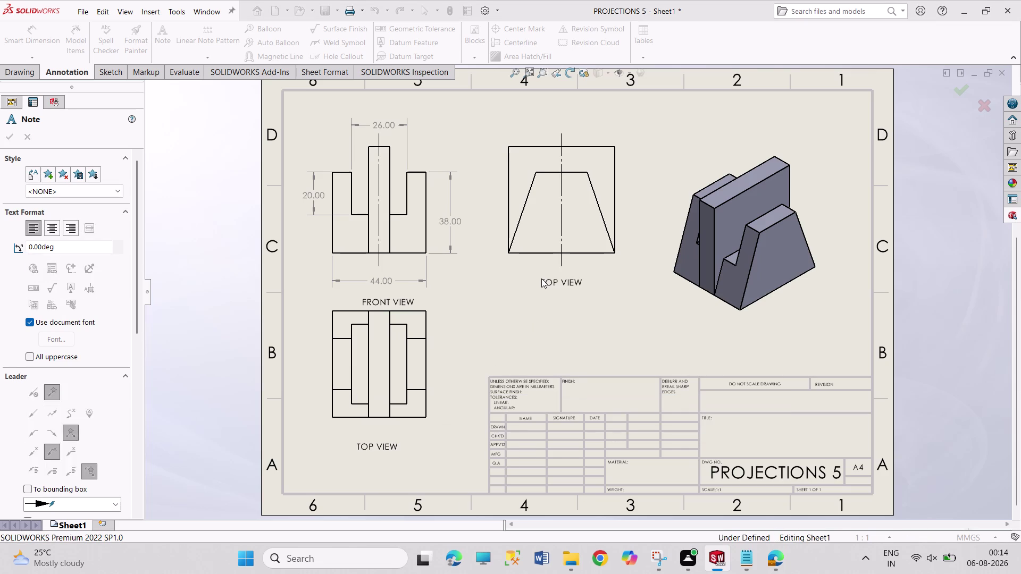
text(SIDE VI)
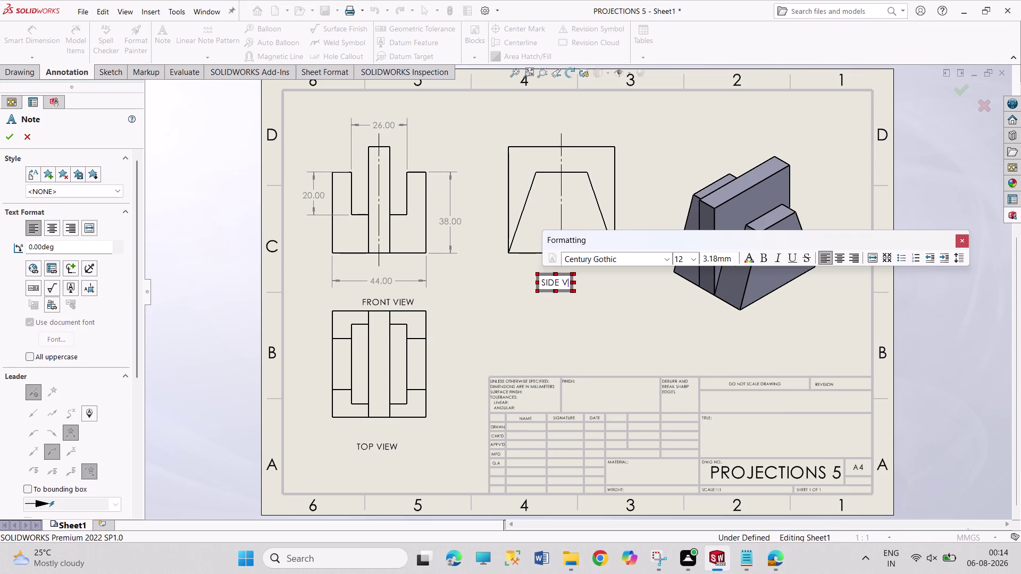
text(EW)
Add ISOMETRIC VIEW notes below the isometric view, then close the Note tool.
click(716, 340)
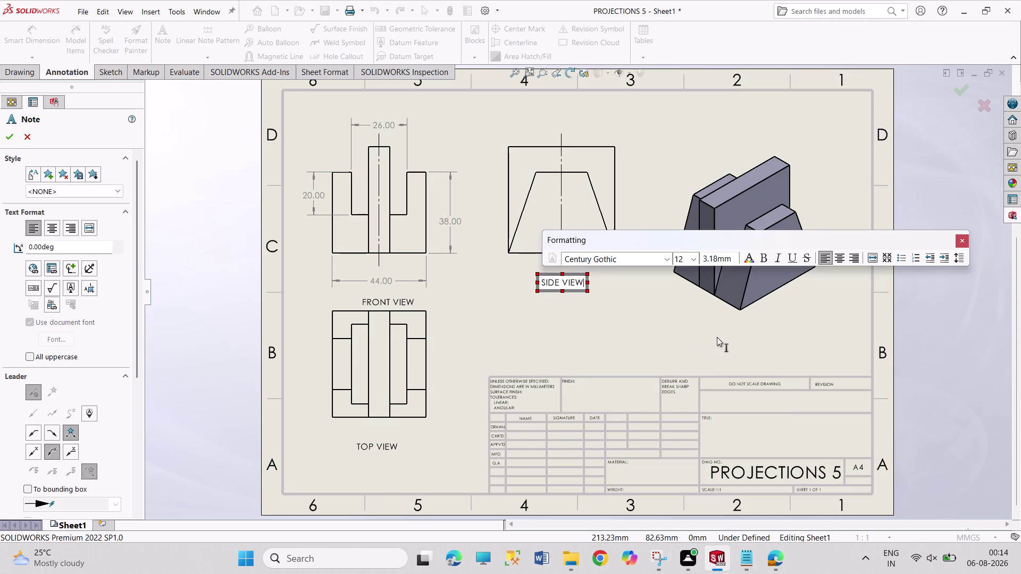
text(ISOM)
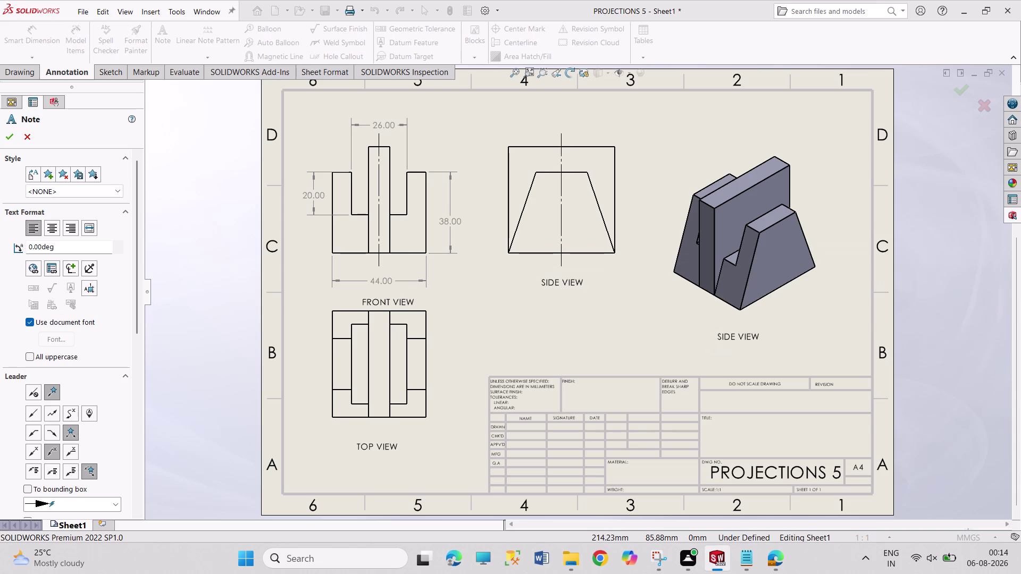
text(ETRIC VI)
text(EW)
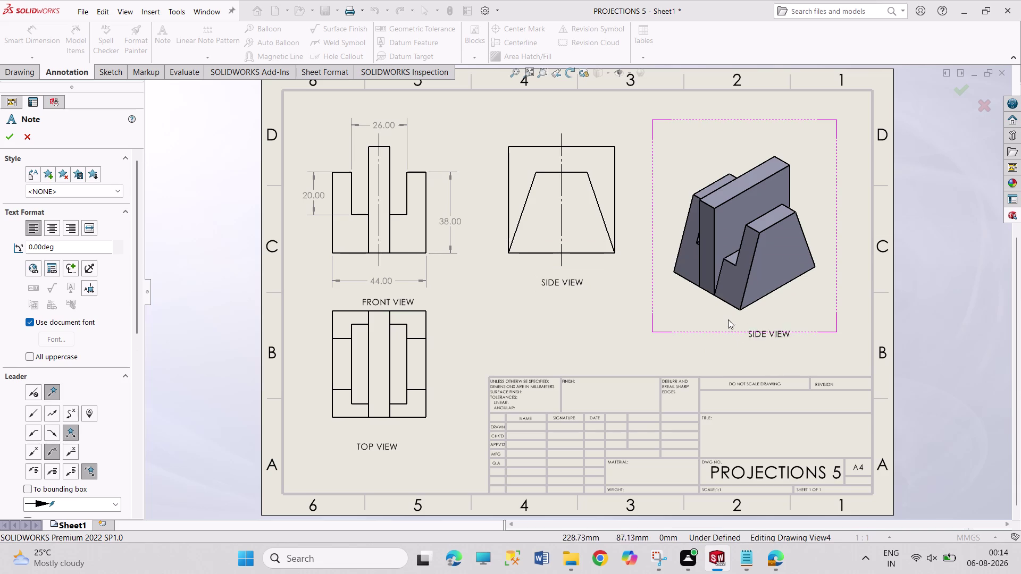
click(728, 318)
text(IS)
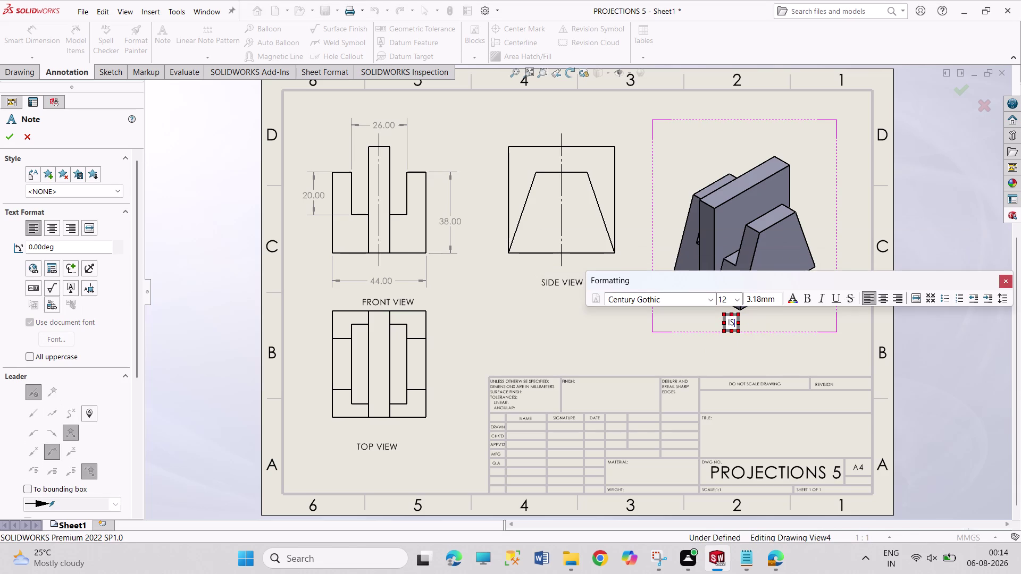
text(OMETRIC)
key(space)
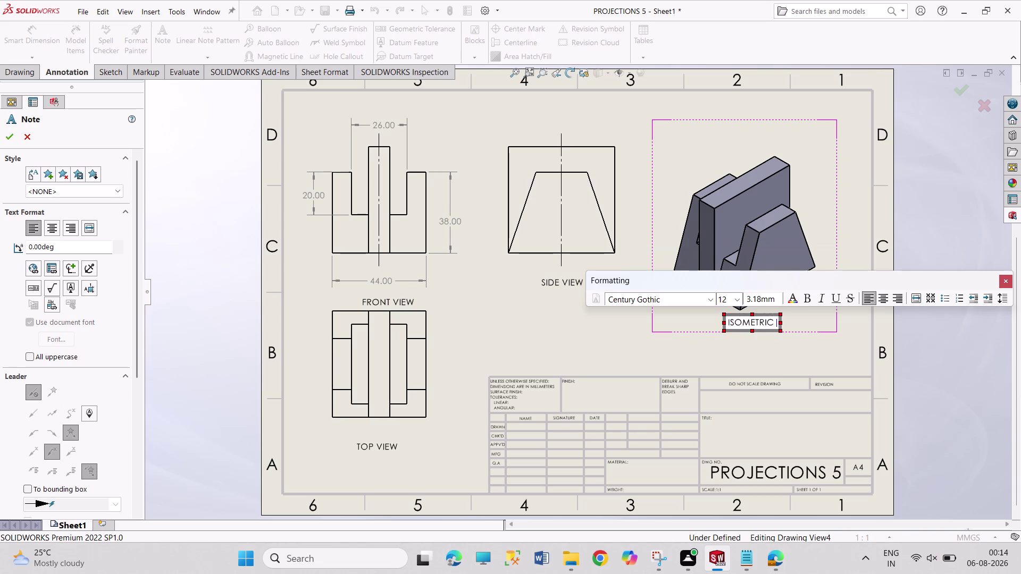
text(VIEW)
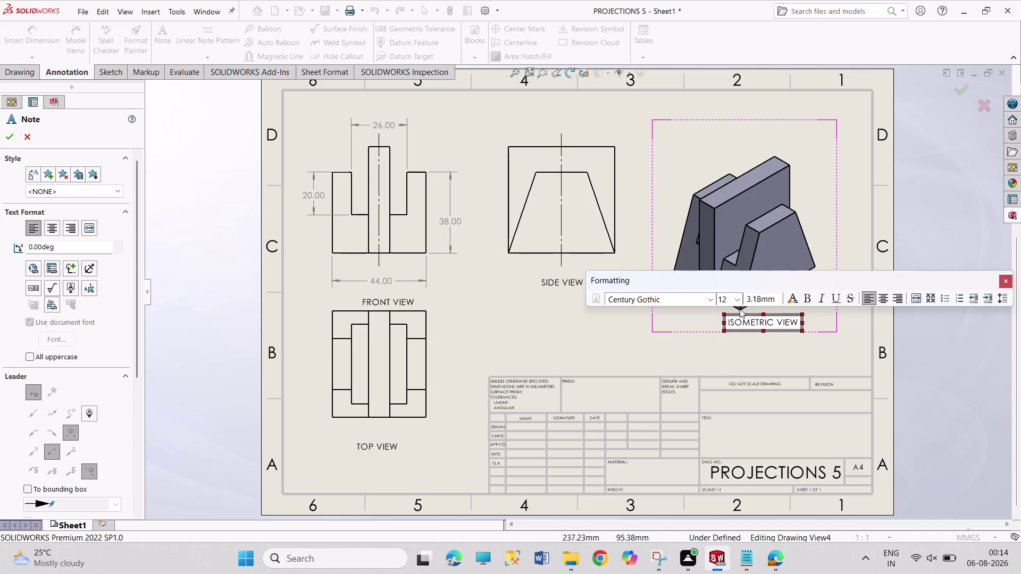
click(588, 337)
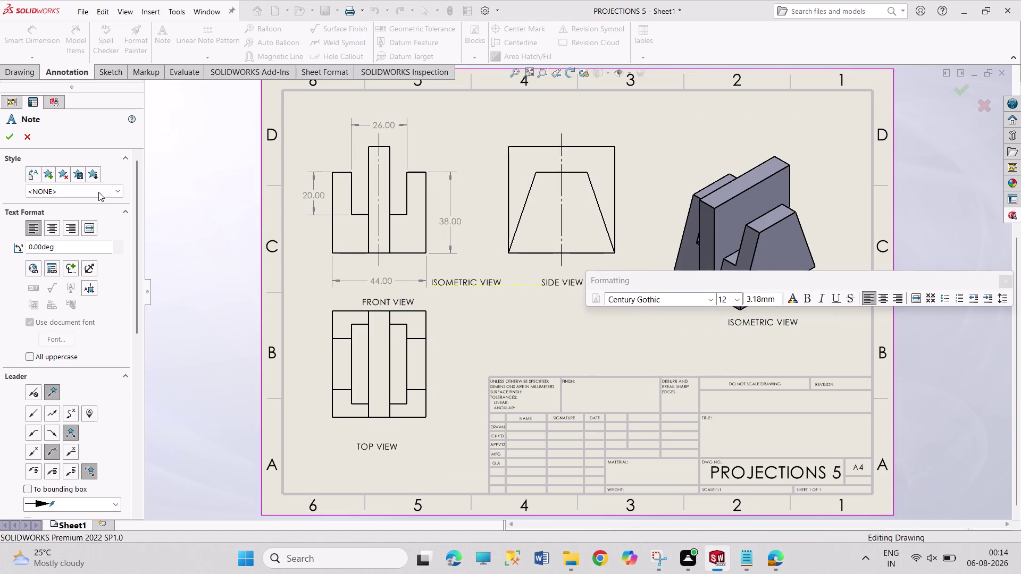
click(5, 138)
click(42, 45)
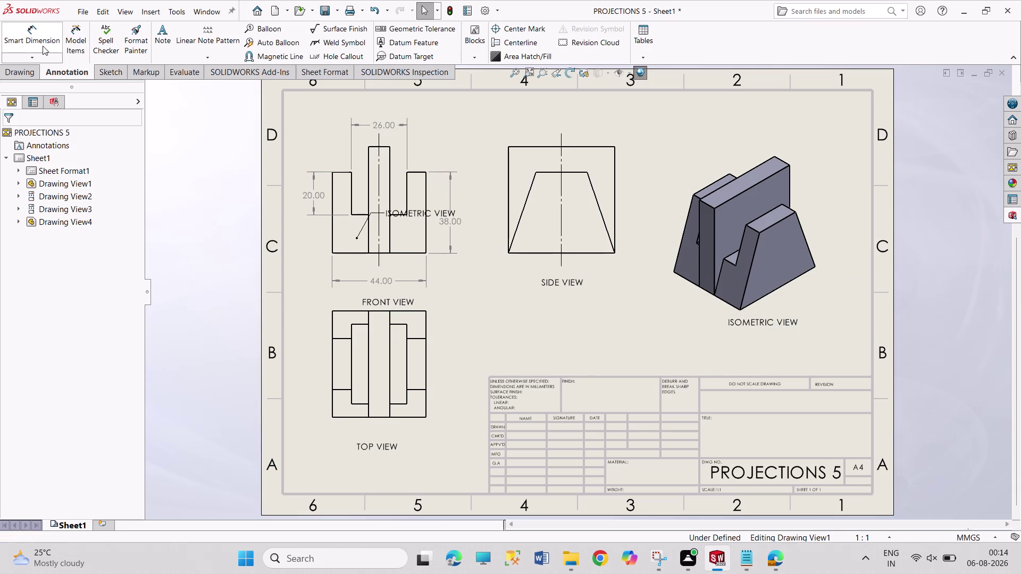
Dimension the upper-middle view's 50 width and height, and the top view's 50 mm depth.
click(577, 145)
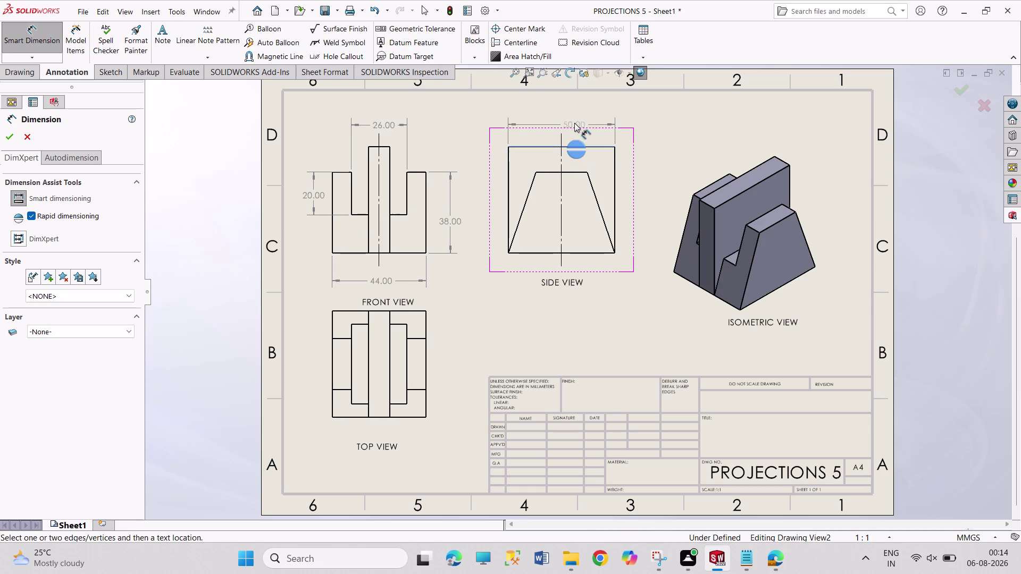
click(574, 117)
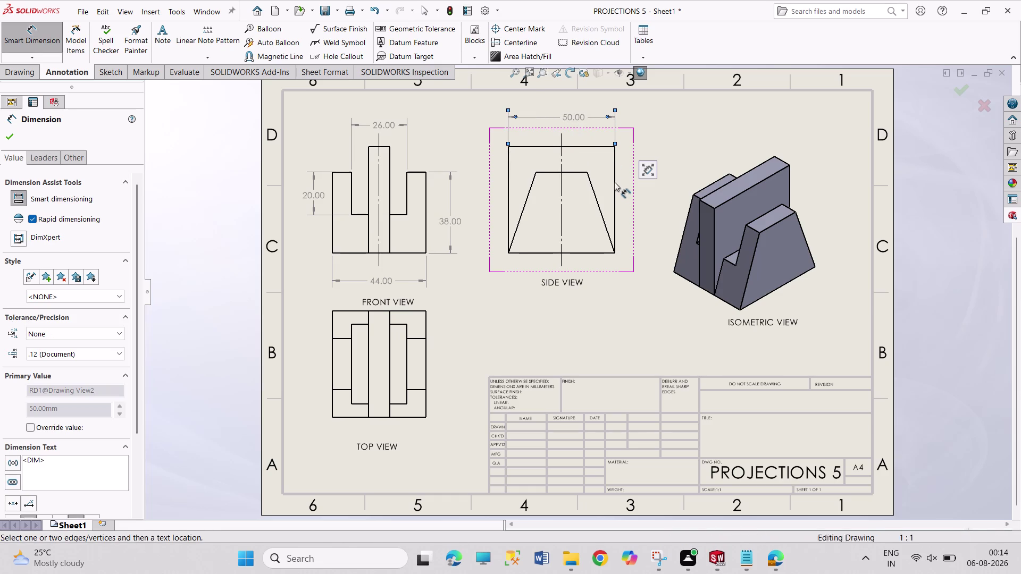
click(615, 182)
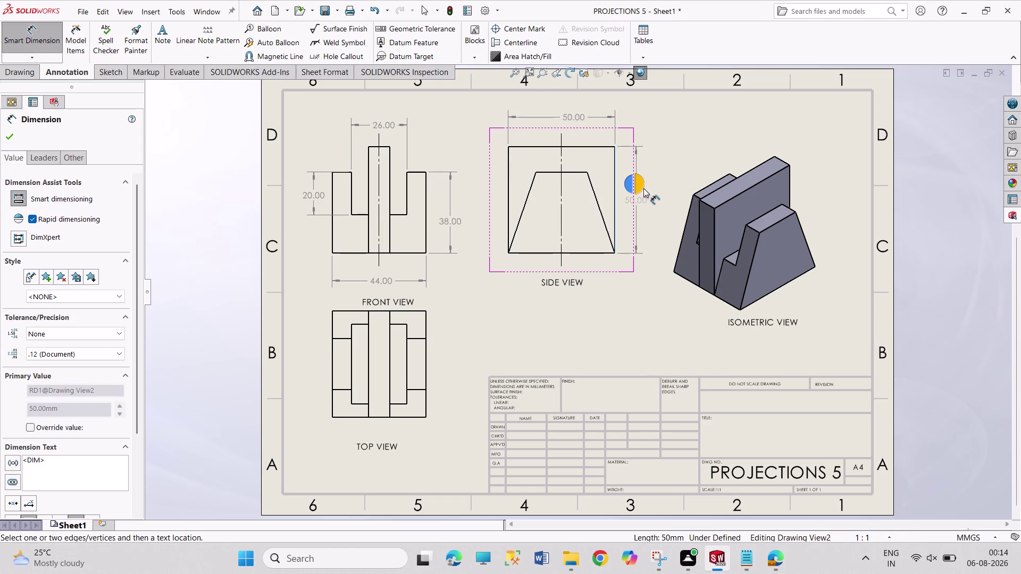
click(644, 189)
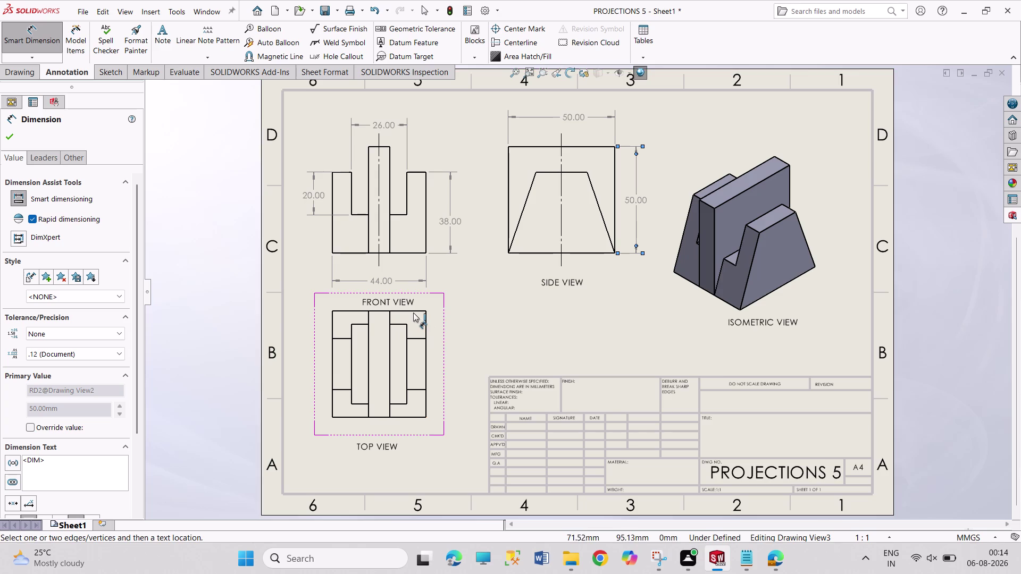
click(414, 311)
click(409, 418)
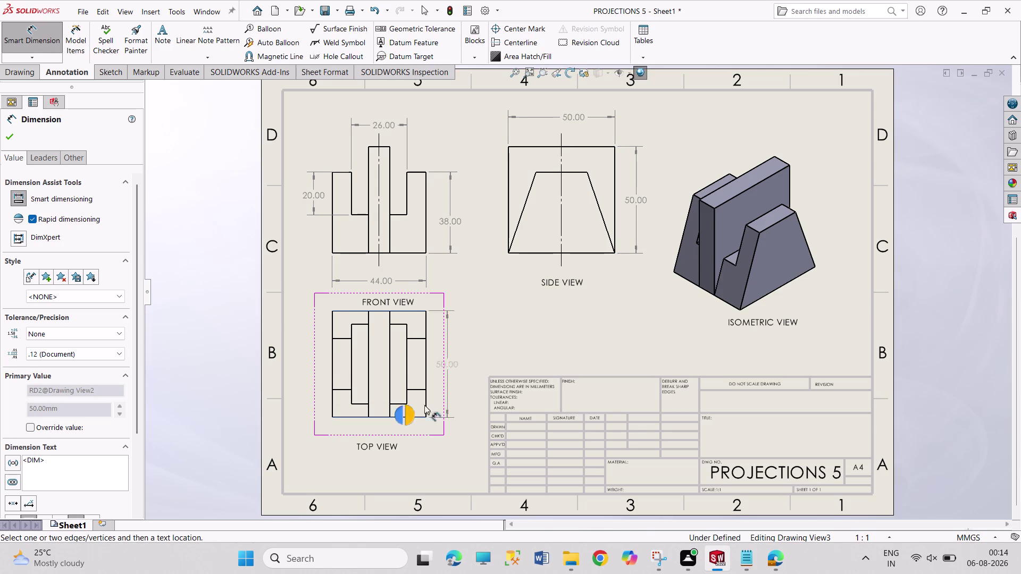
click(467, 376)
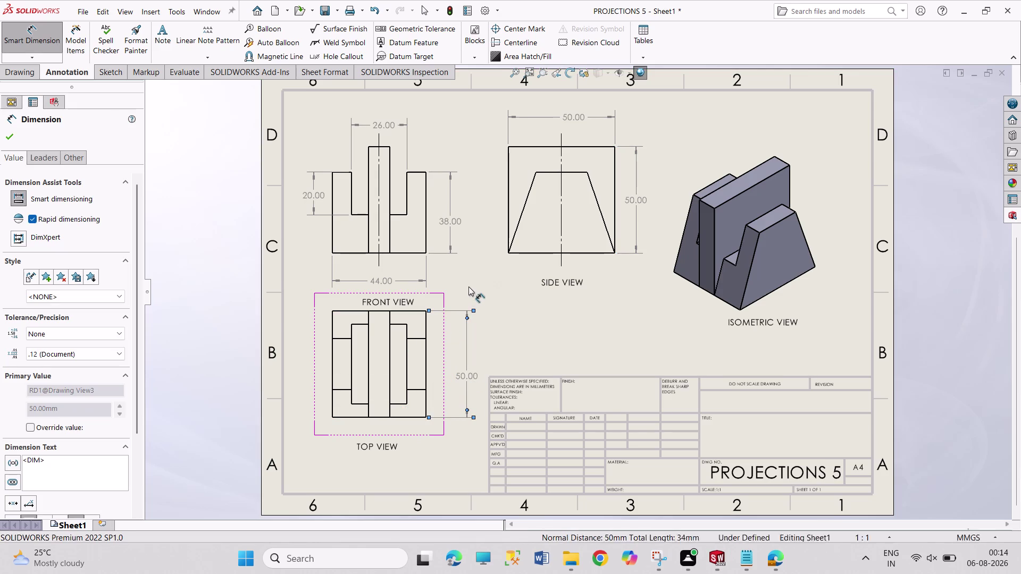
Add the front view's 10 mm slot width and the side view's 24 mm top width, then exit.
click(383, 147)
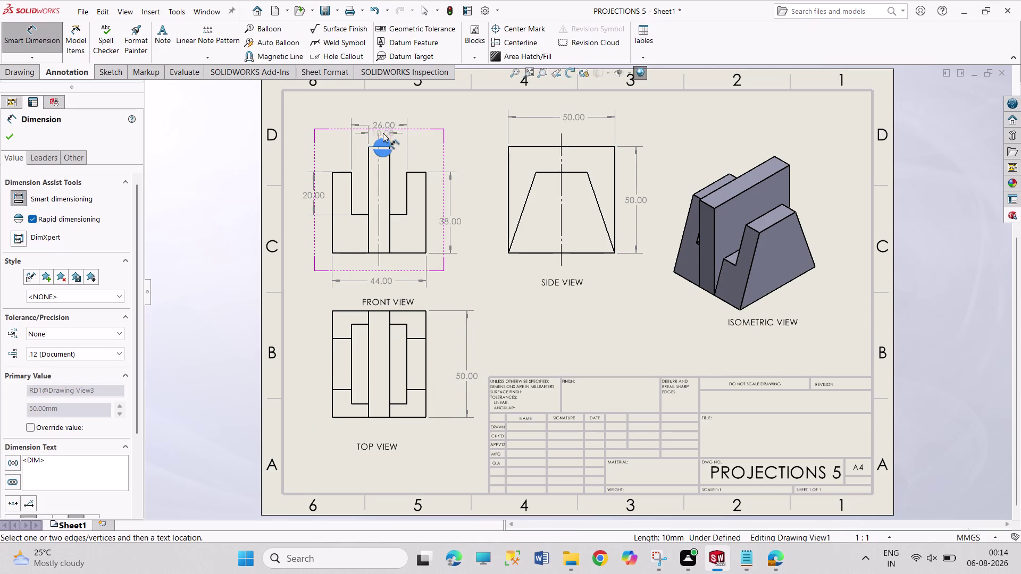
click(380, 140)
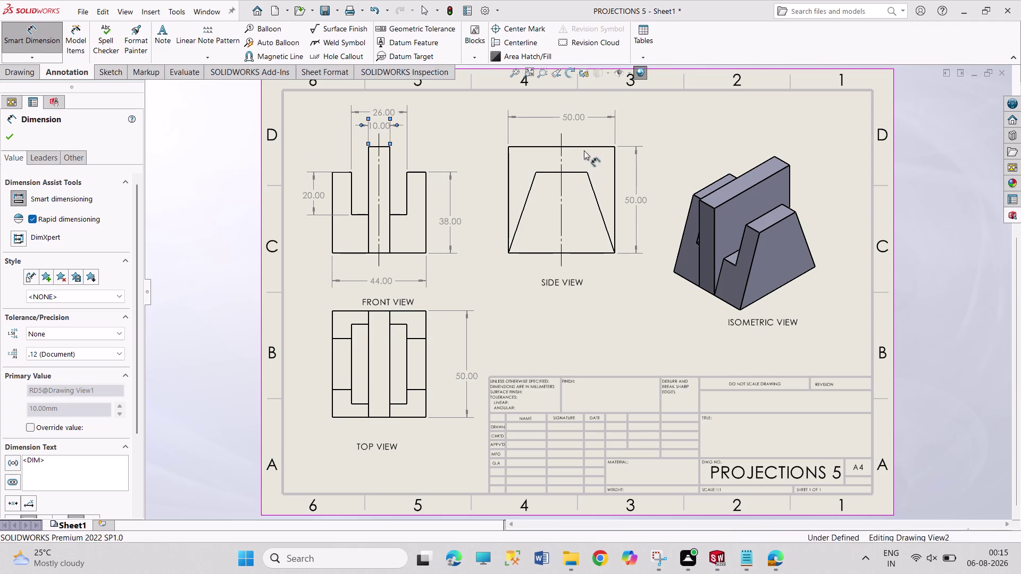
click(575, 171)
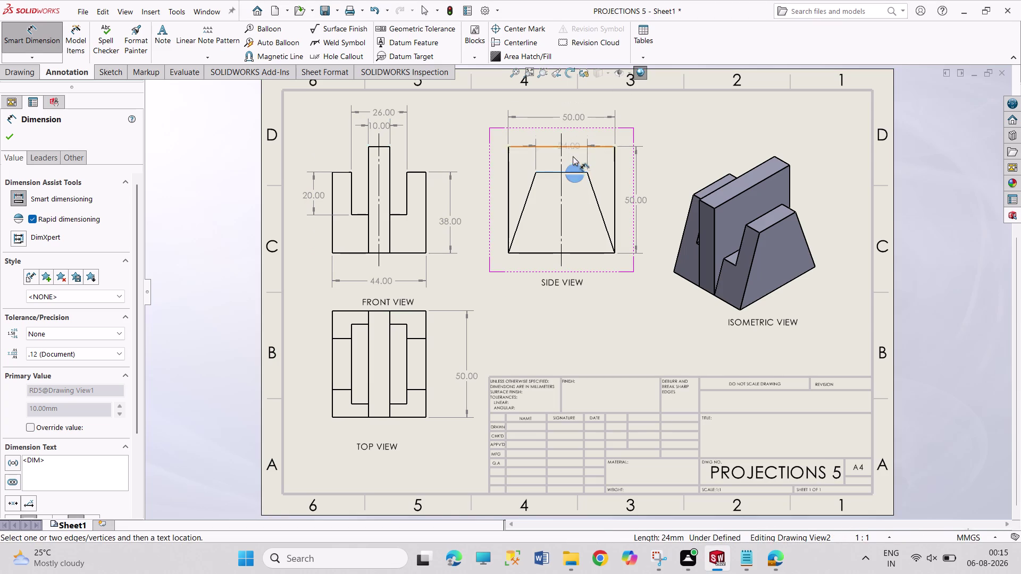
click(574, 164)
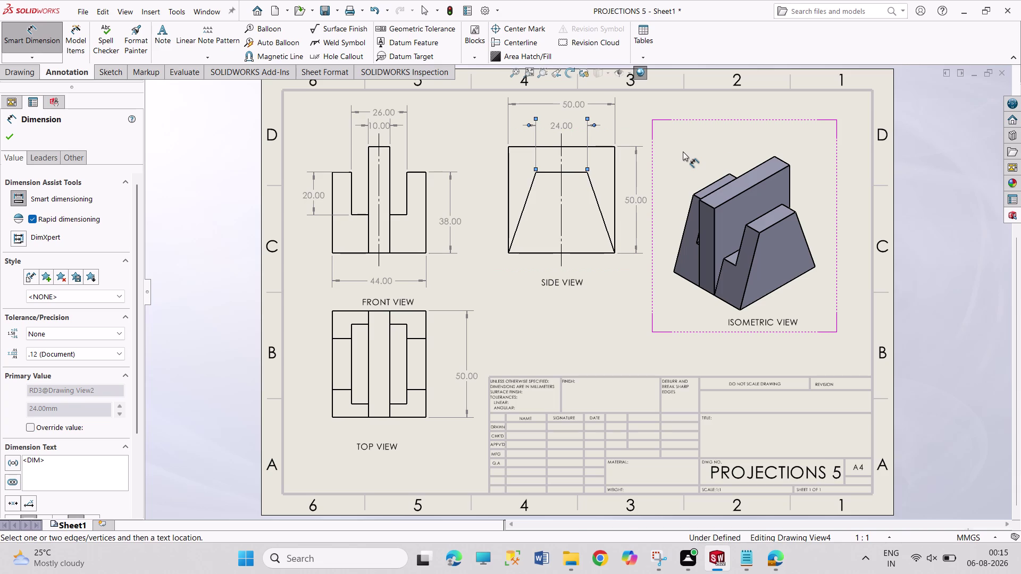
right_click(849, 211)
click(860, 256)
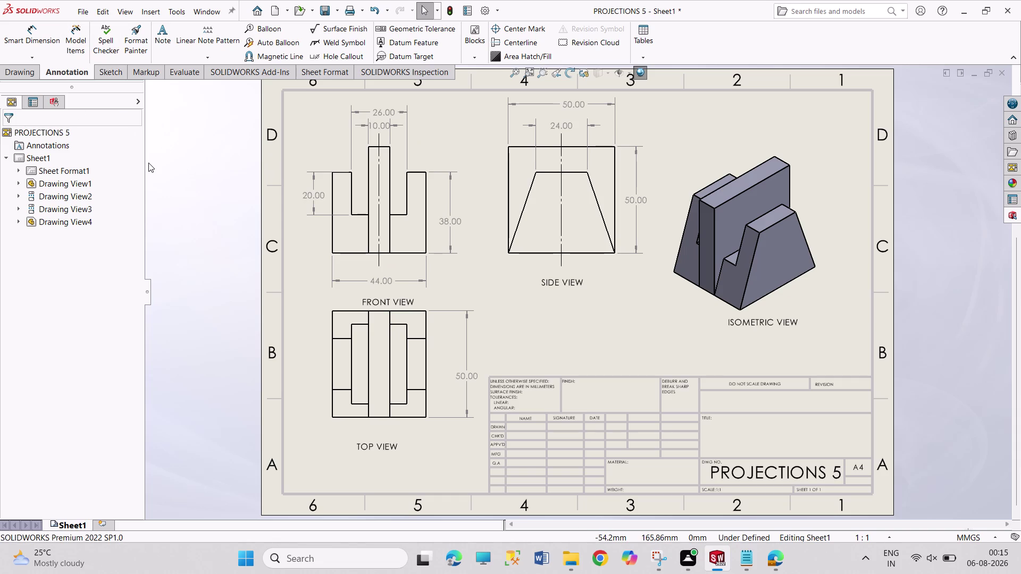
Save the drawing with the file name PROJECTIONS 5.
key(ctrl+s)
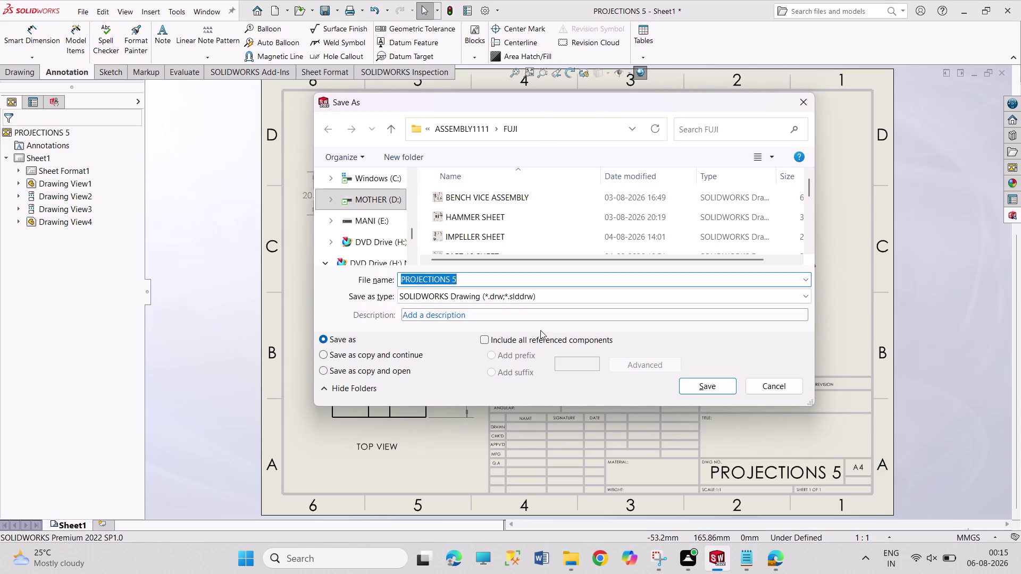
click(471, 279)
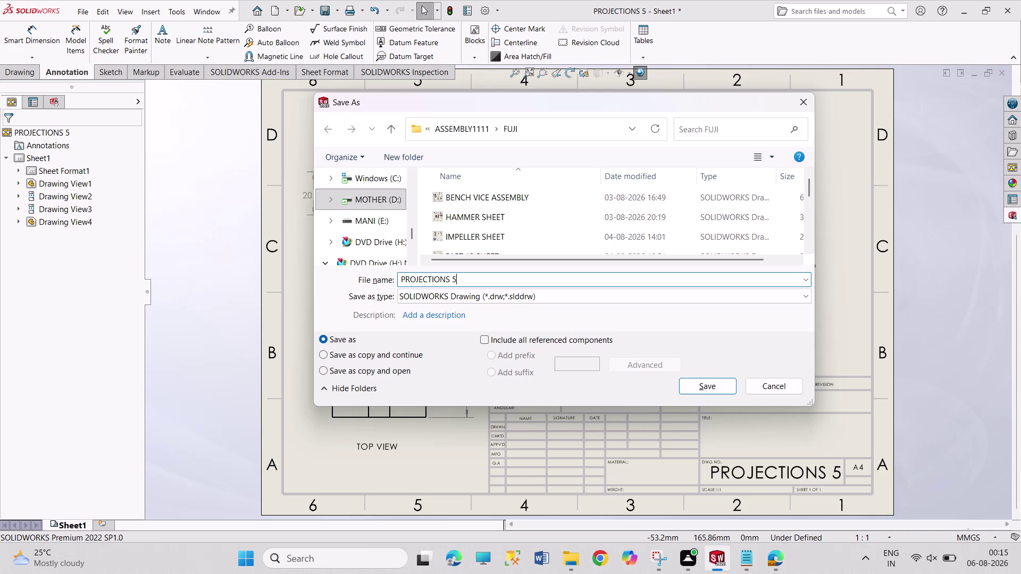
click(771, 386)
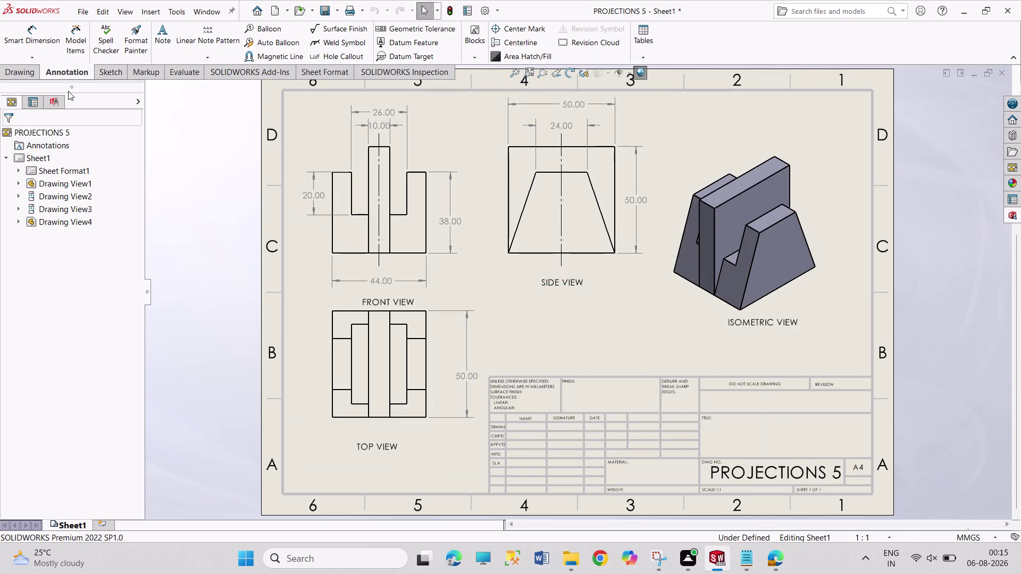
right_click(41, 158)
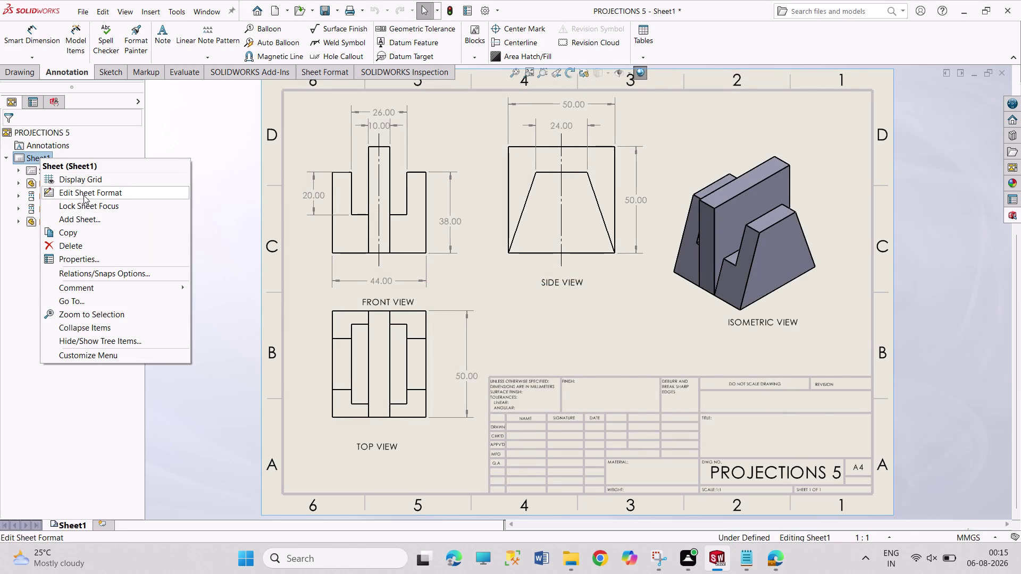
In Edit Sheet Format, append SHEET to the drawing number at text size 18.
click(83, 195)
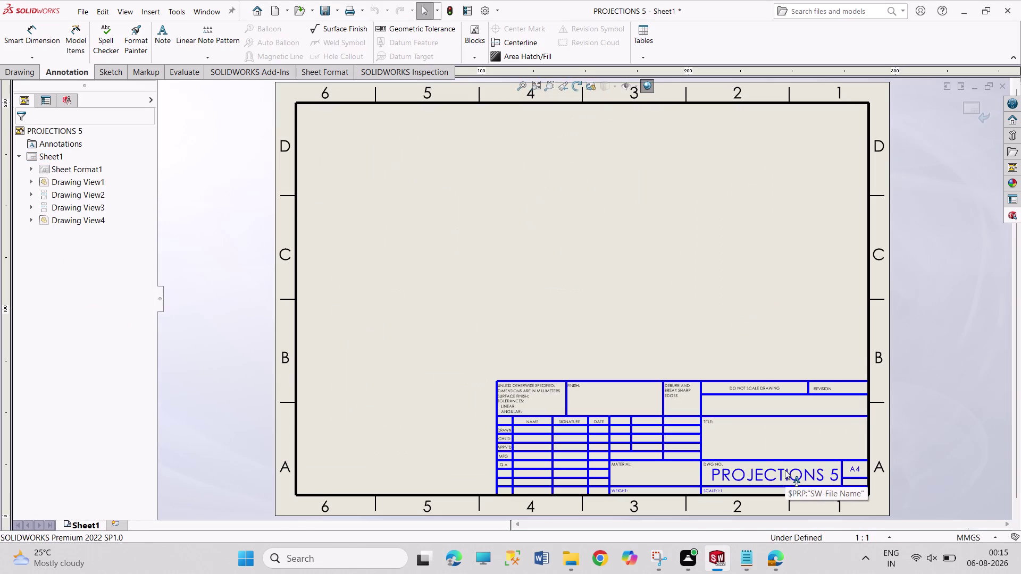
double_click(785, 470)
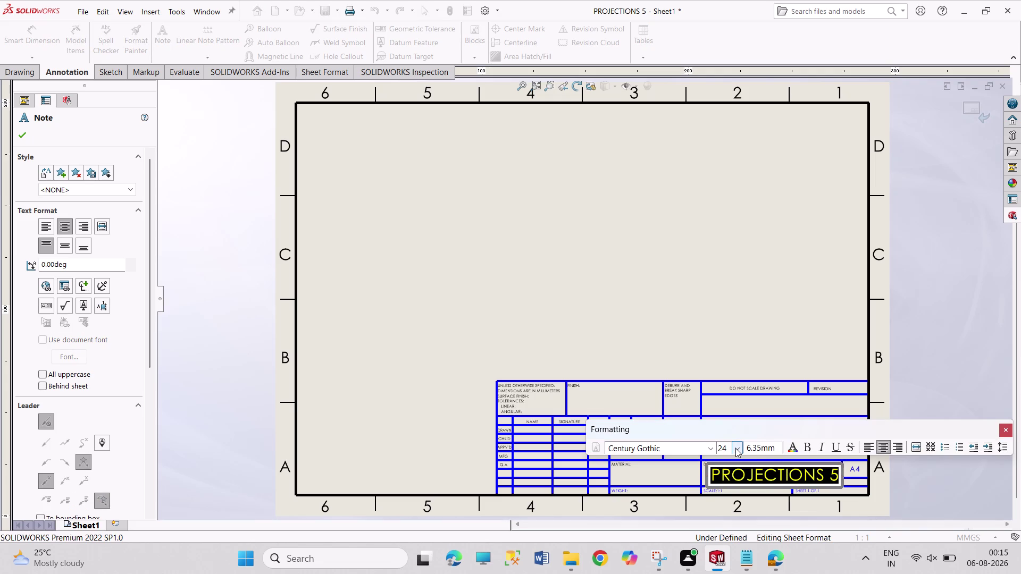
click(736, 448)
click(724, 352)
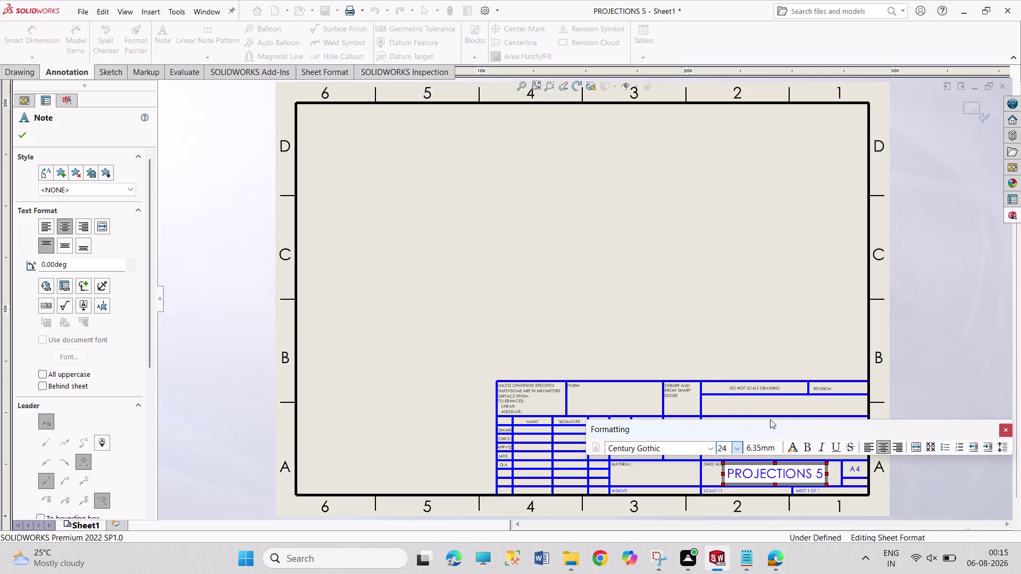
click(811, 471)
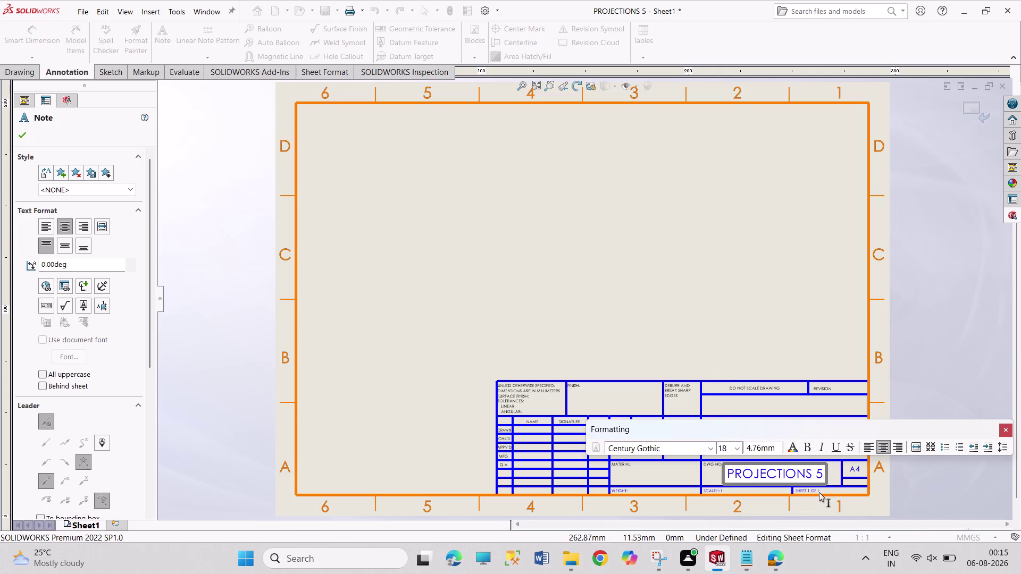
key(space)
text(SHEET)
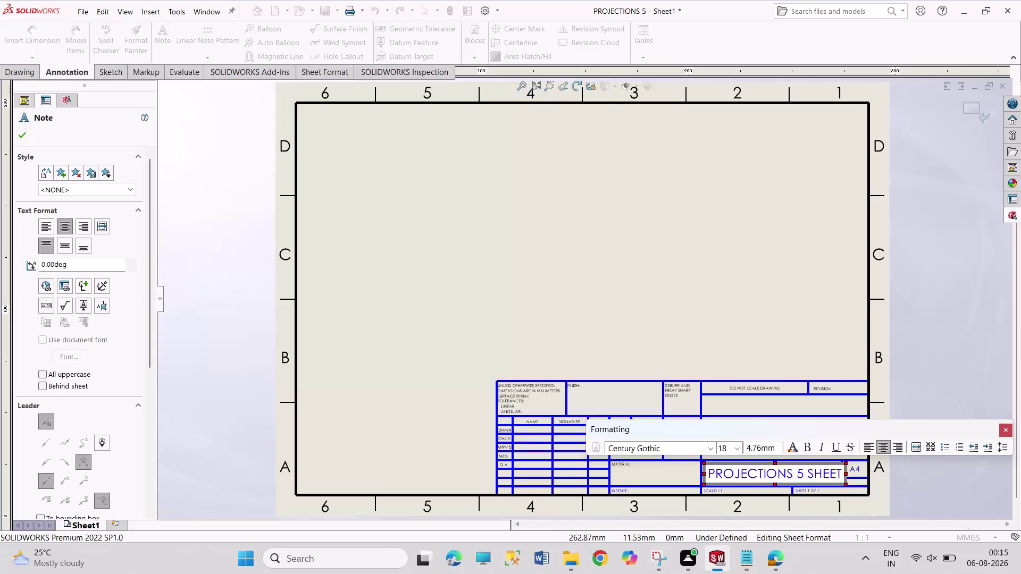
click(531, 432)
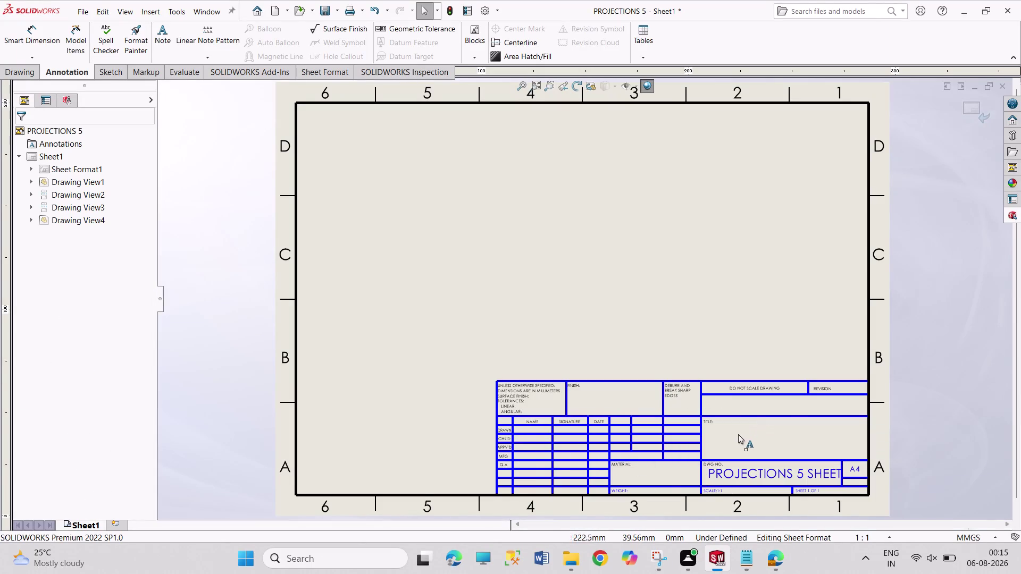
Enter PROJECTIONS as the title note in the title block.
double_click(741, 434)
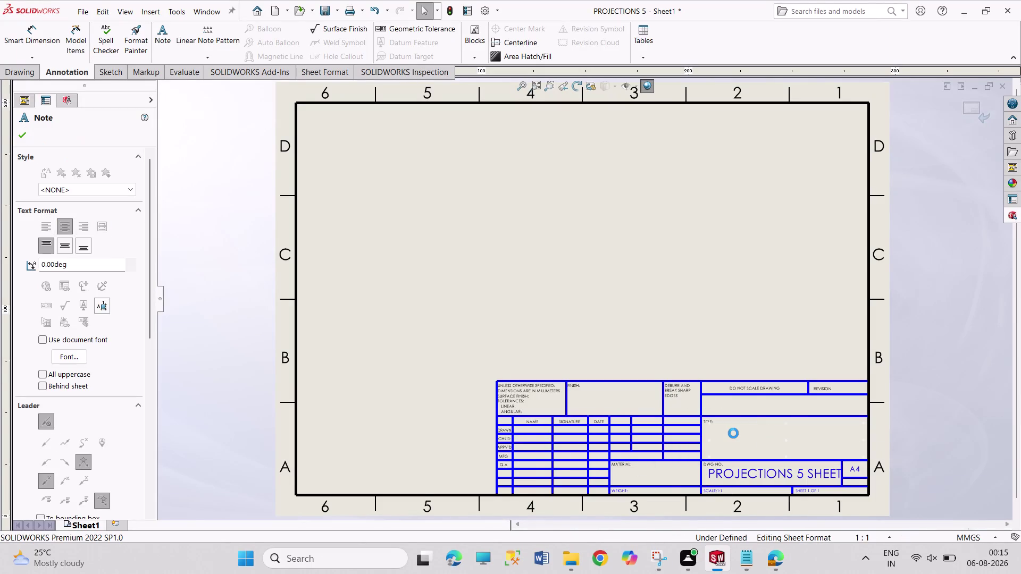
text(PRO)
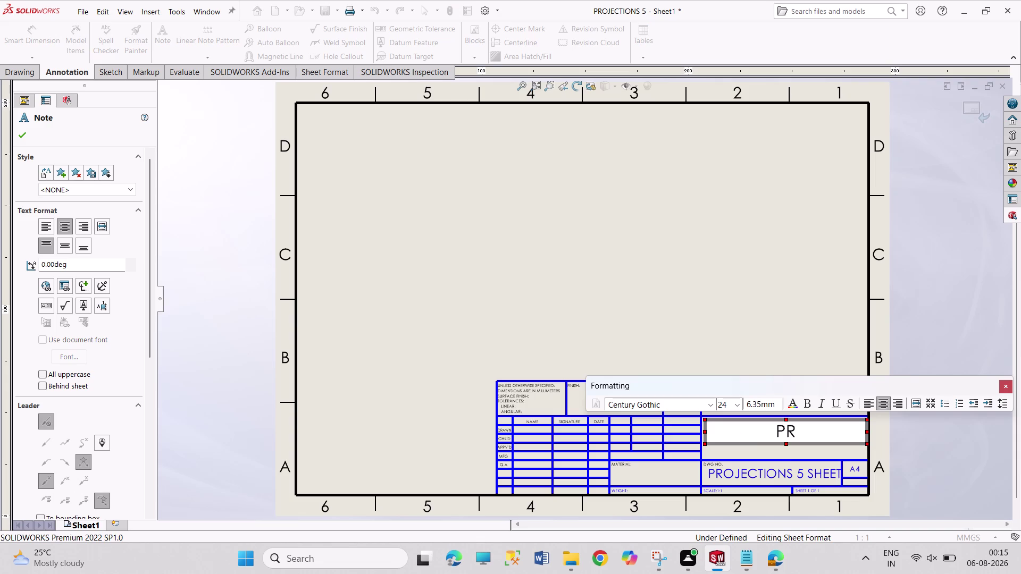
text(JECTION)
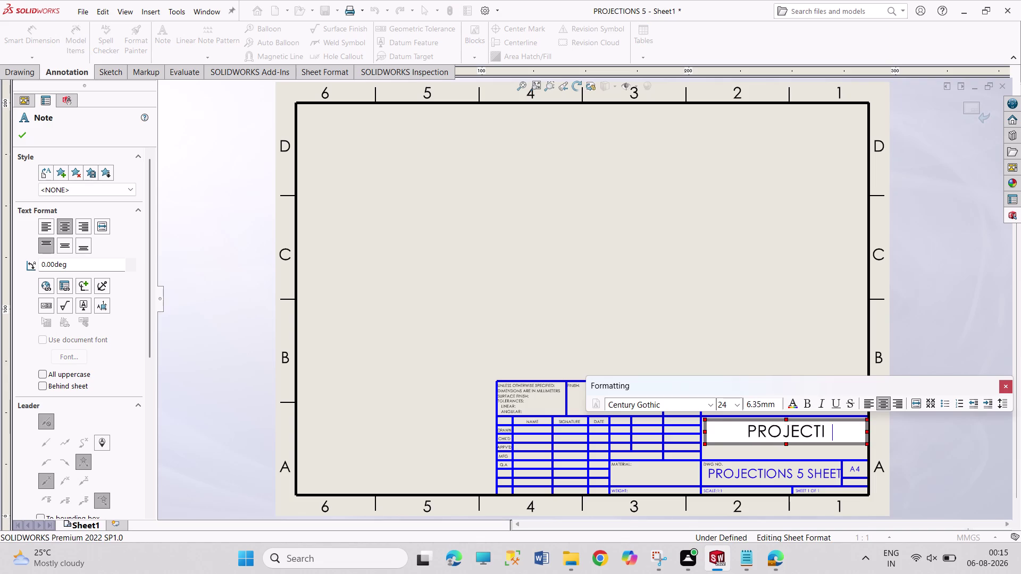
text(S)
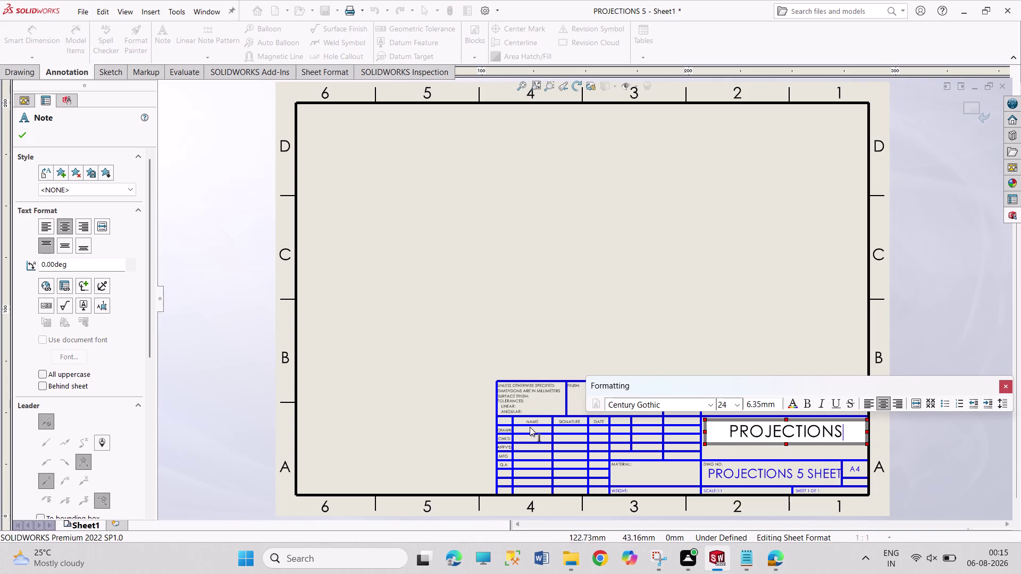
click(531, 427)
Enter PRAVEEN KUMAR in the title block's DRAWN name cell.
middle_drag(543, 431, 553, 381)
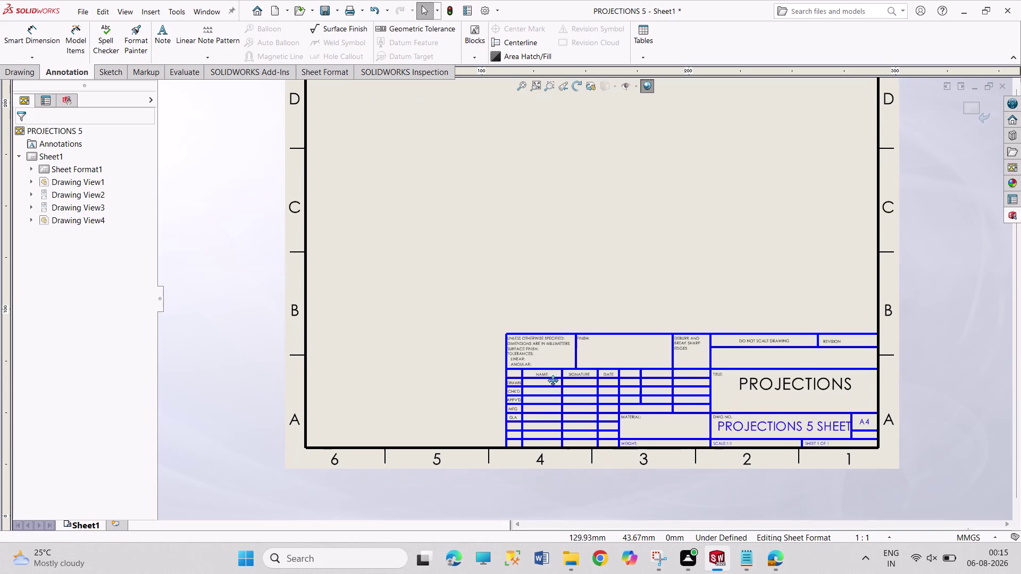
middle_drag(553, 380, 553, 380)
scroll(down, 3)
scroll(down, 3)
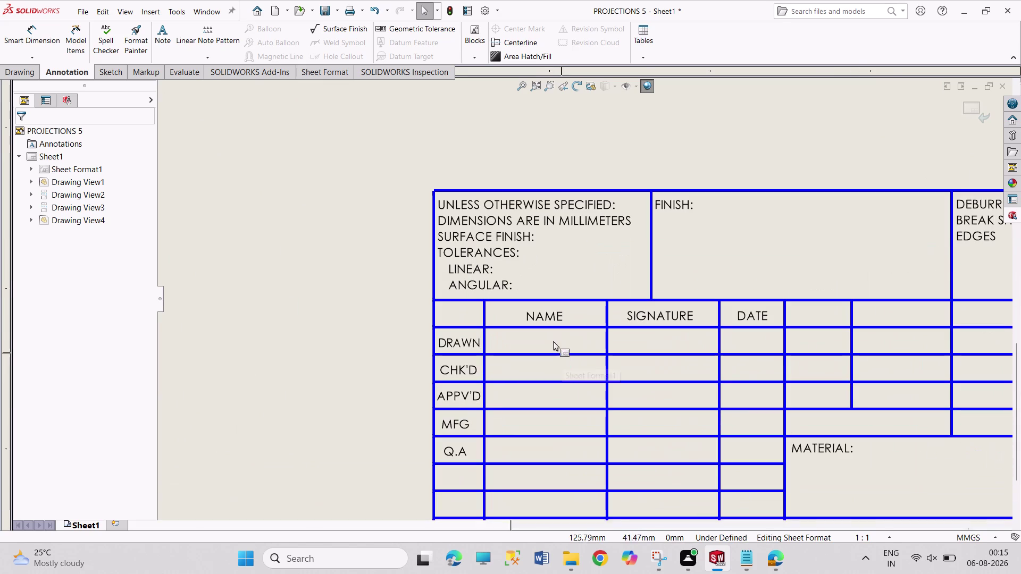
click(551, 340)
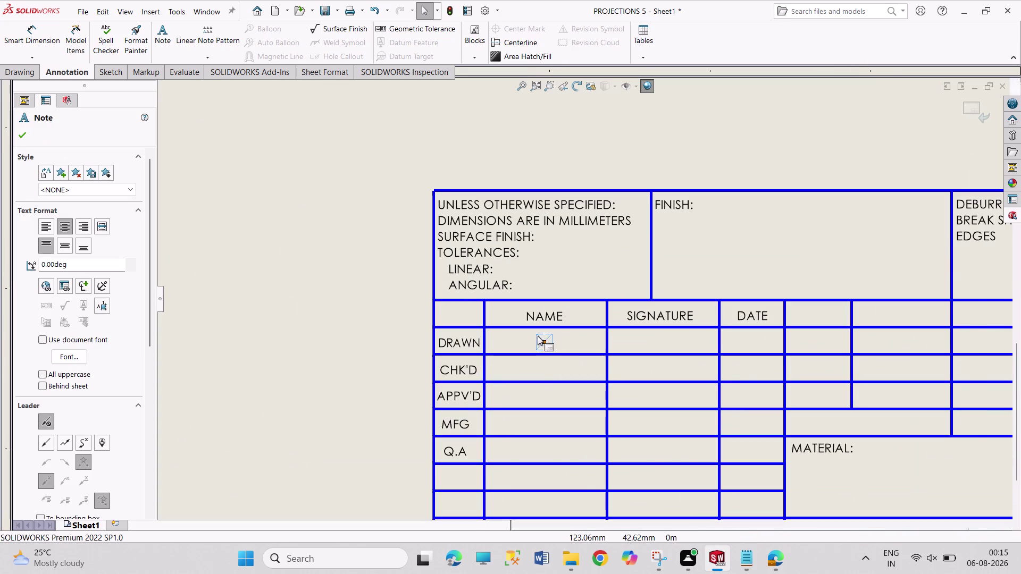
double_click(543, 338)
text(PR)
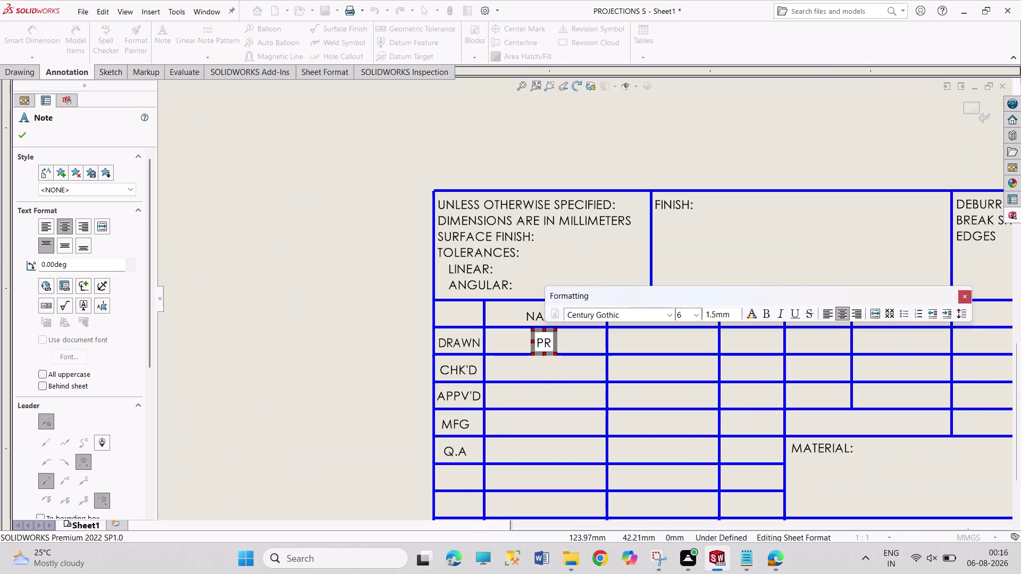
text(A)
text(VEE)
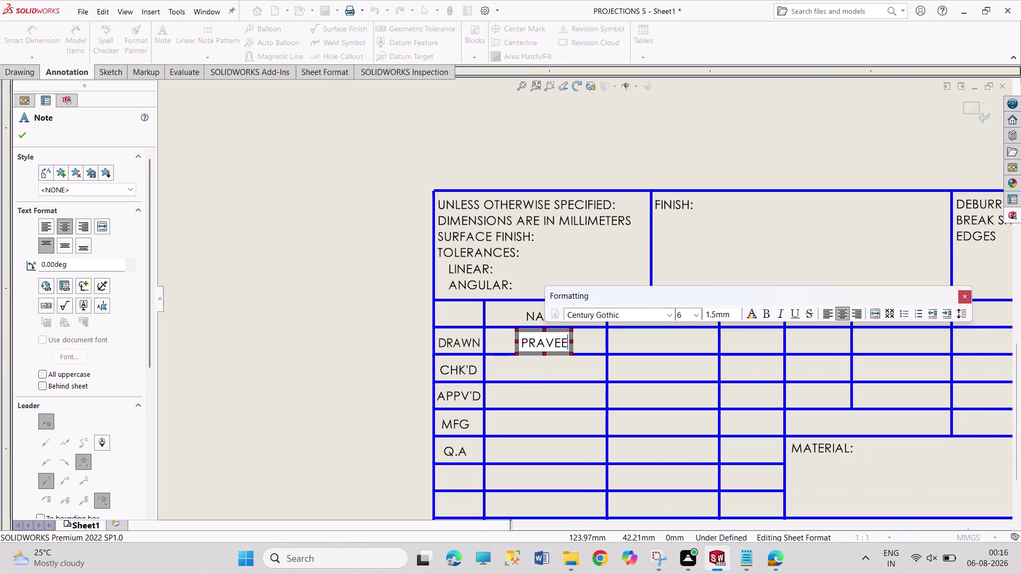
text(N KUM)
text(A)
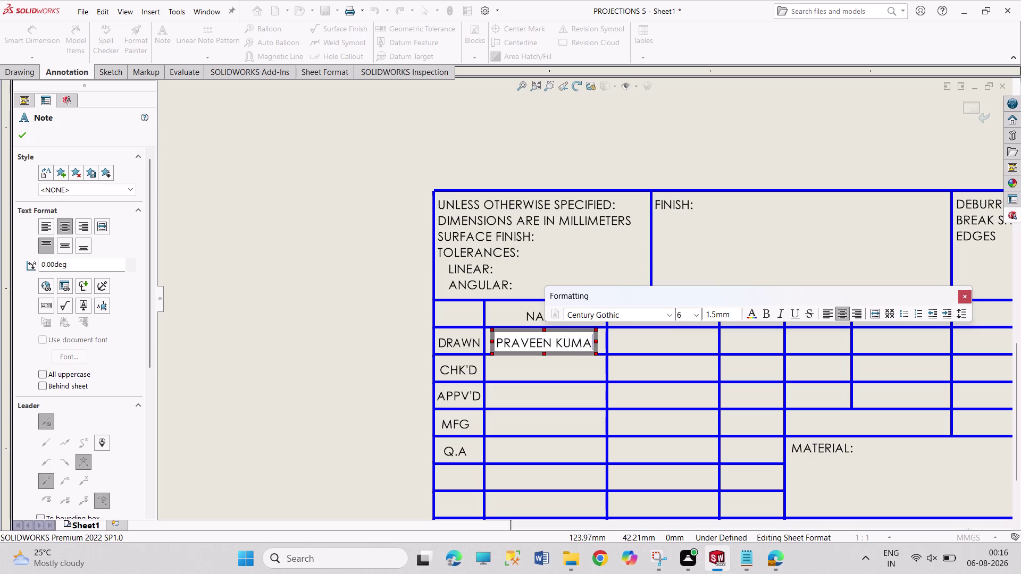
text(R)
click(694, 152)
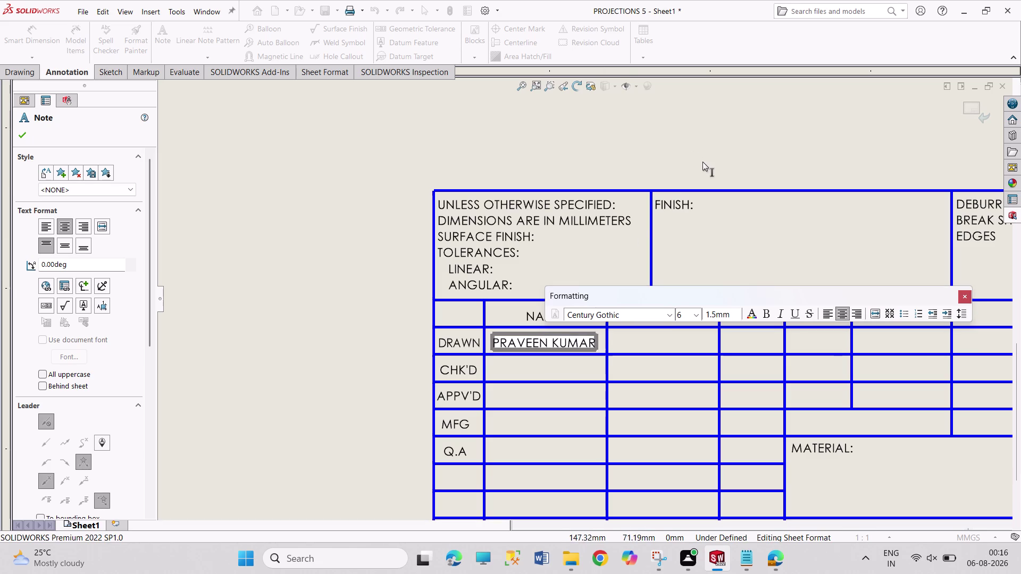
Return to Edit Sheet so the views reappear, and start saving the drawing.
scroll(up, 3)
scroll(up, 3)
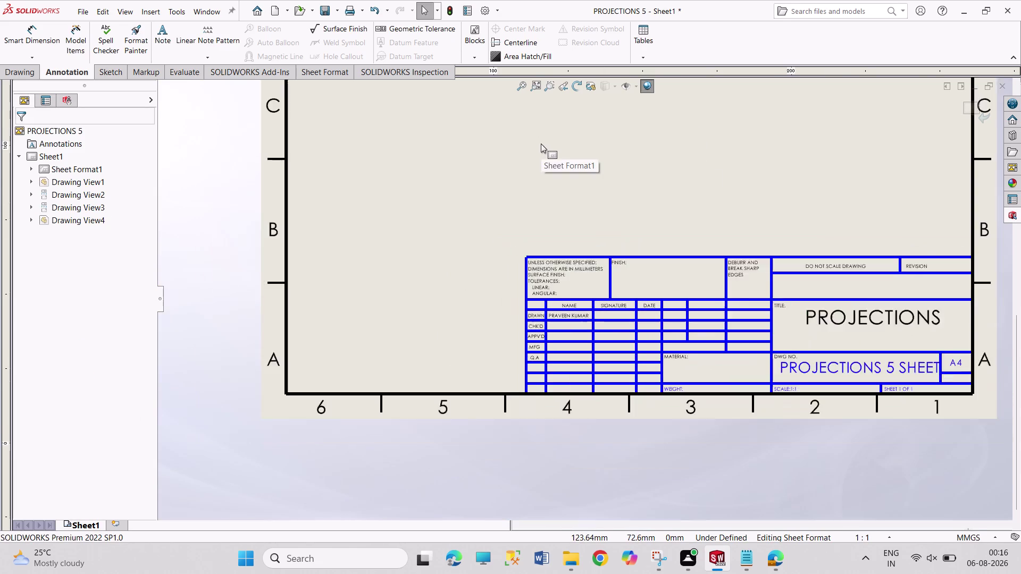
scroll(up, 3)
scroll(up, 3)
scroll(up, 3)
scroll(down, 3)
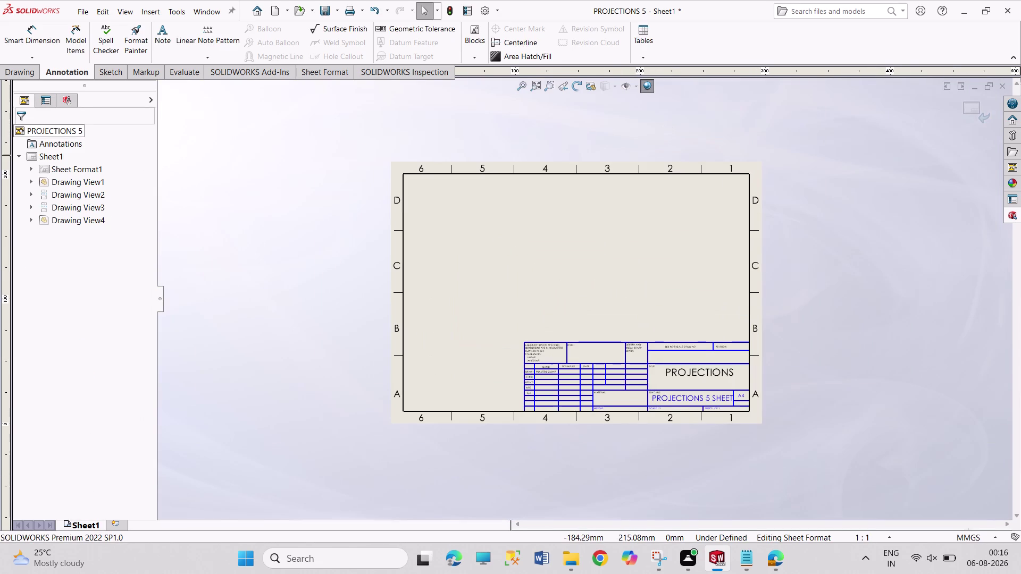
right_click(55, 156)
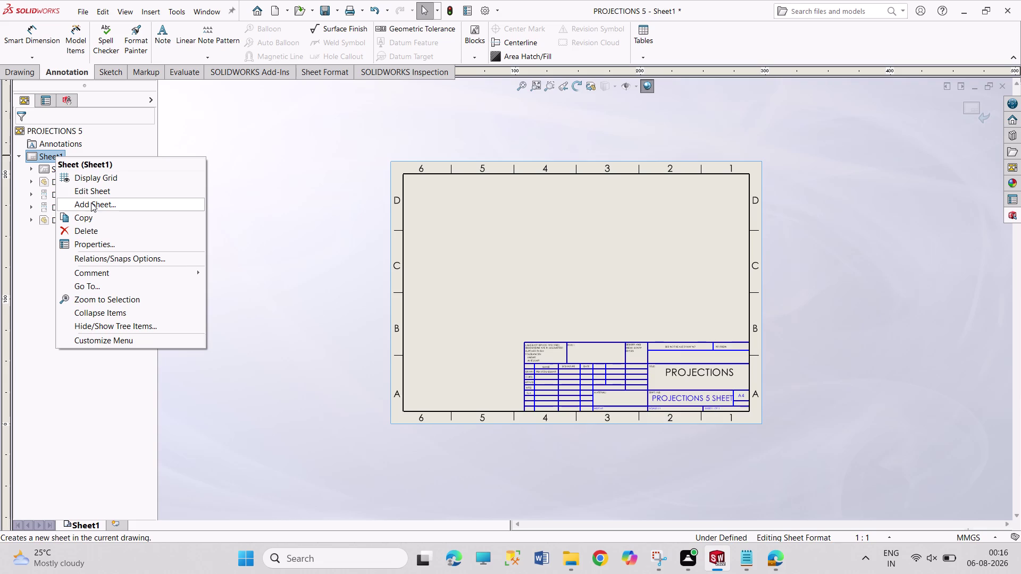
click(98, 192)
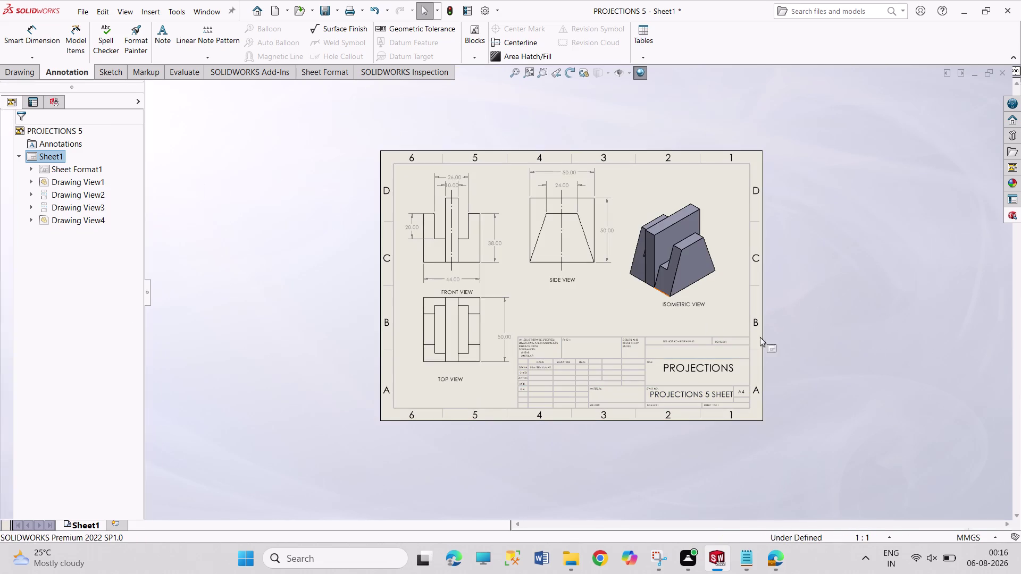
key(ctrl+s)
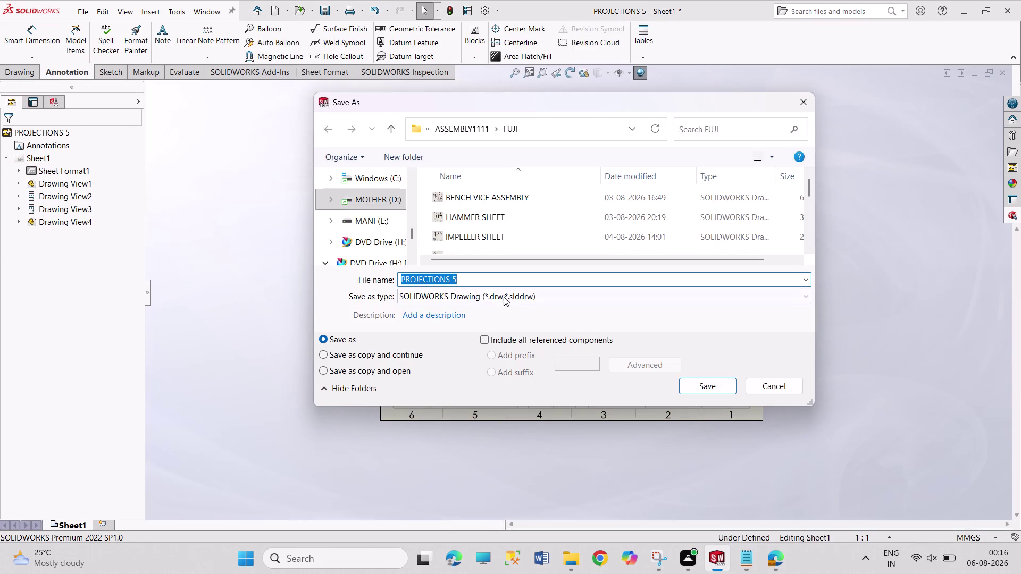
Change the file name from PROJECTIONS 5 to PROJECTIONS 6 SHEET and save.
click(471, 282)
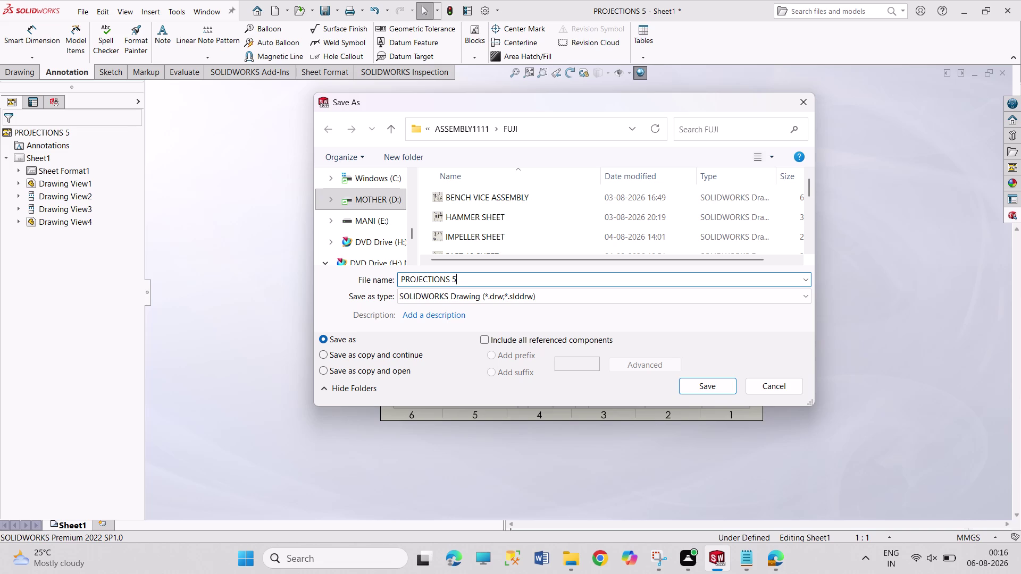
key(BackSpace)
text(6)
key(space)
text(SHEET)
key(Return)
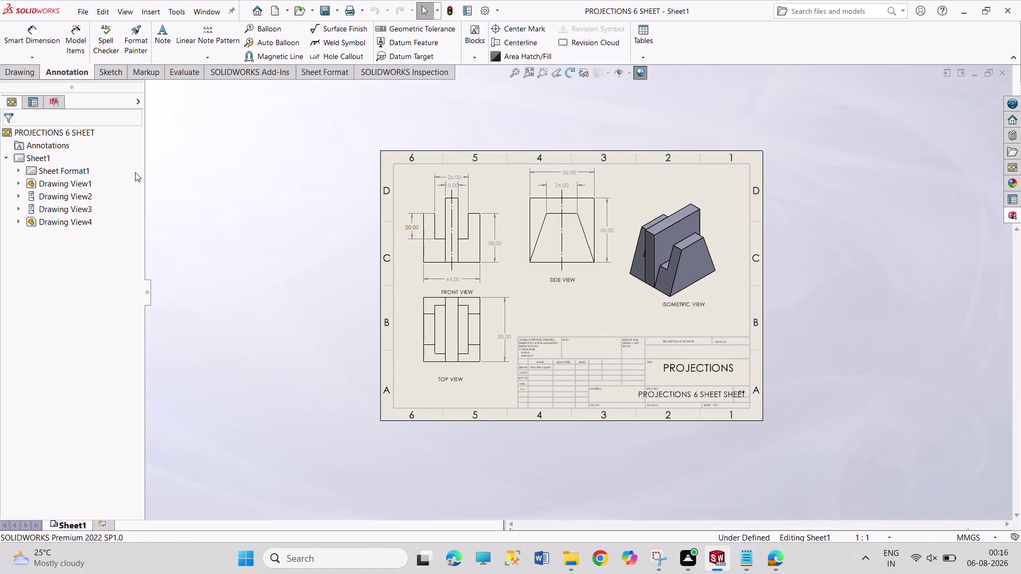
click(46, 154)
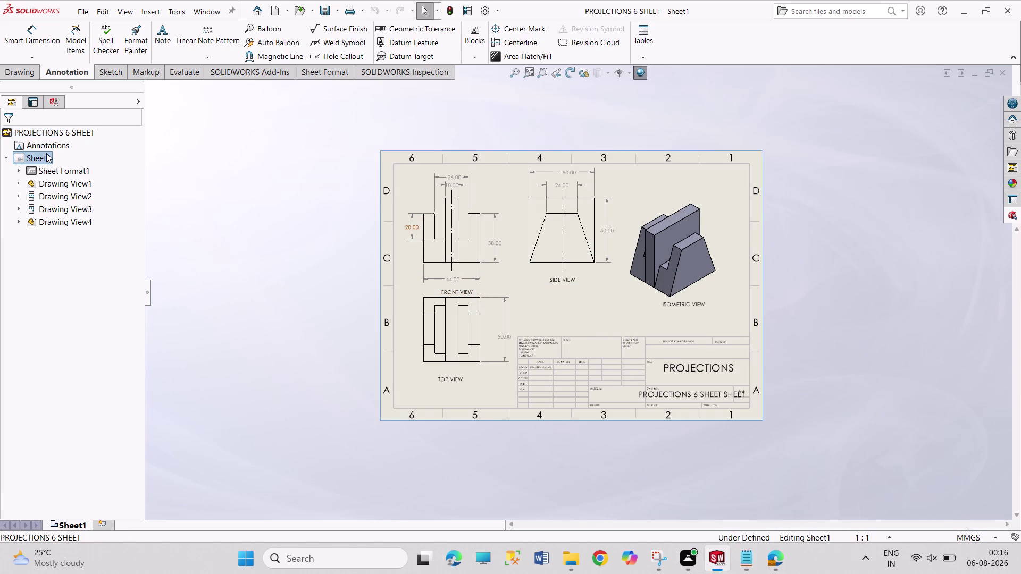
In Edit Sheet Format, delete the duplicate SHEET so the title reads PROJECTIONS 6 SHEET.
right_click(47, 154)
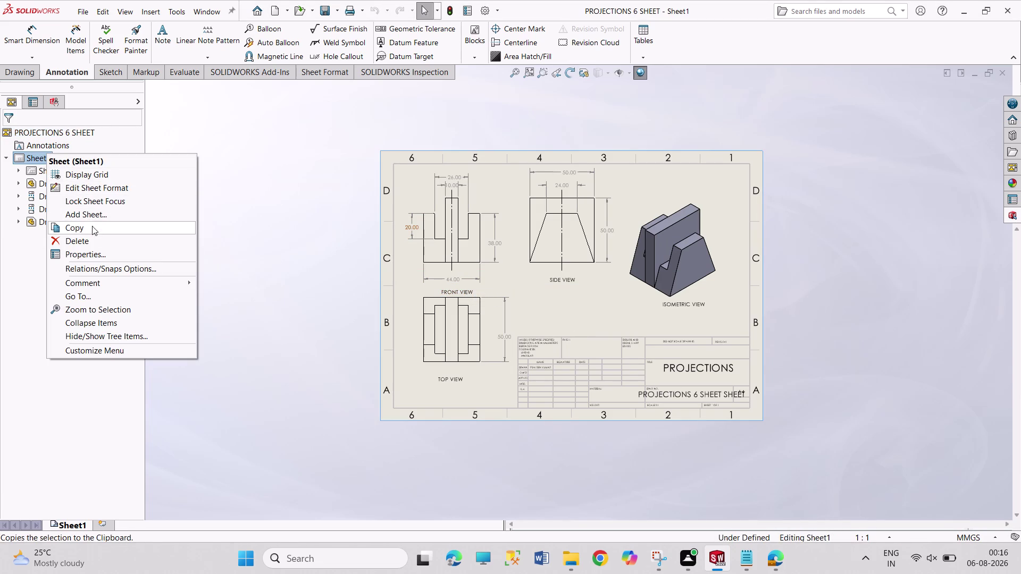
click(101, 189)
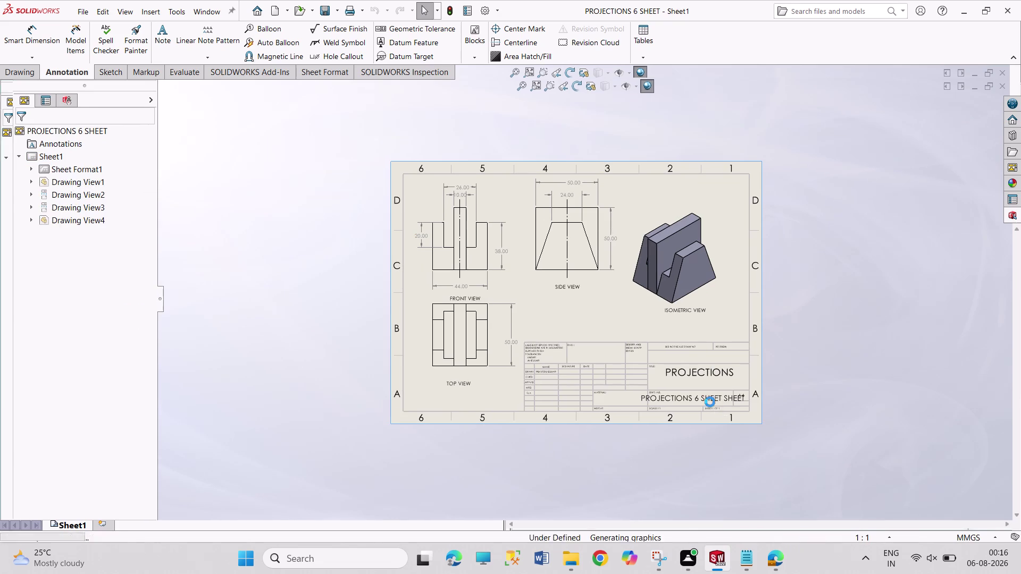
double_click(703, 395)
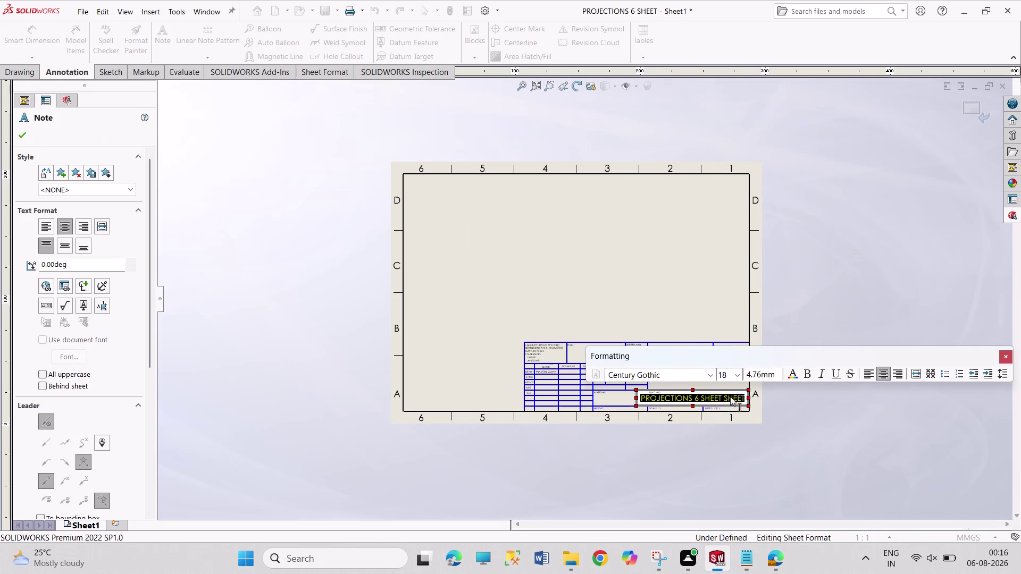
click(730, 397)
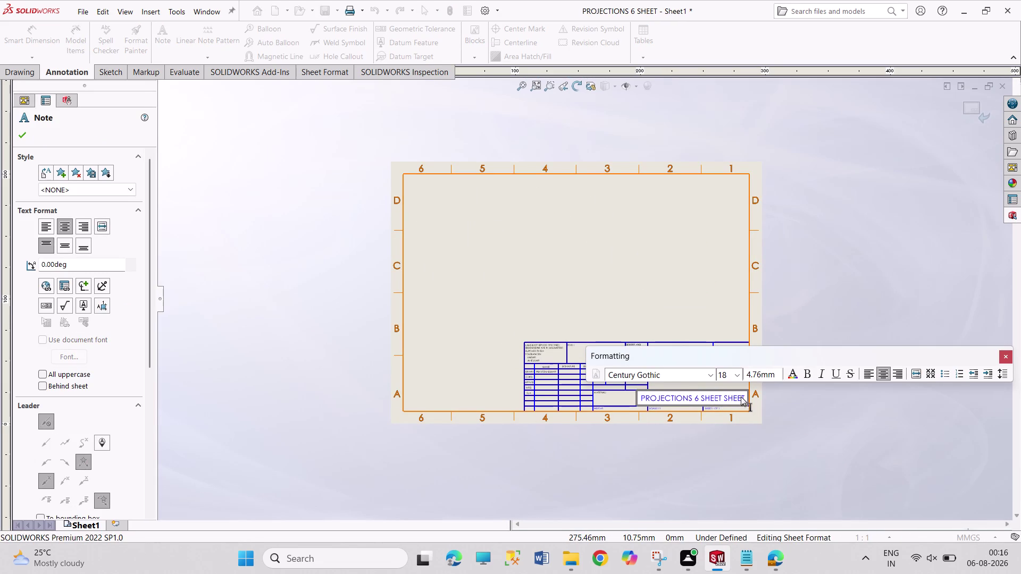
click(741, 397)
key(Right)
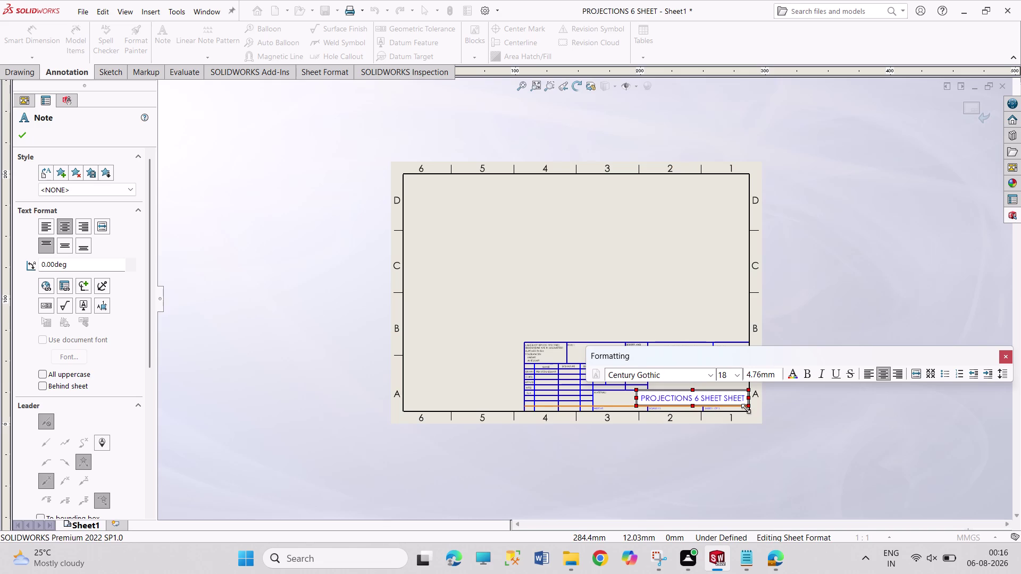
key(BackSpace)
key(BackSpace)
key(BackSpace)
key(BackSpace)
key(BackSpace)
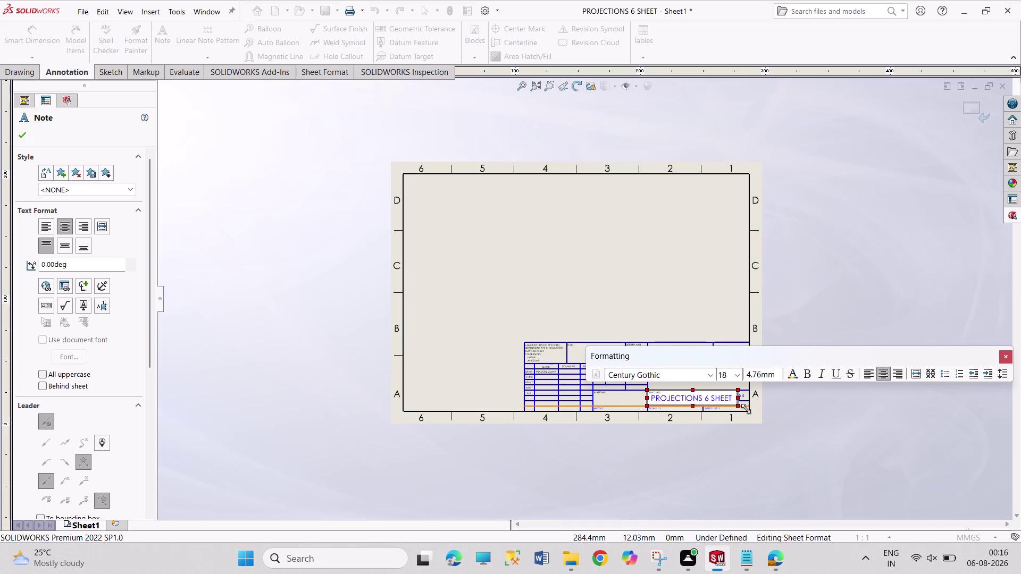
key(Escape)
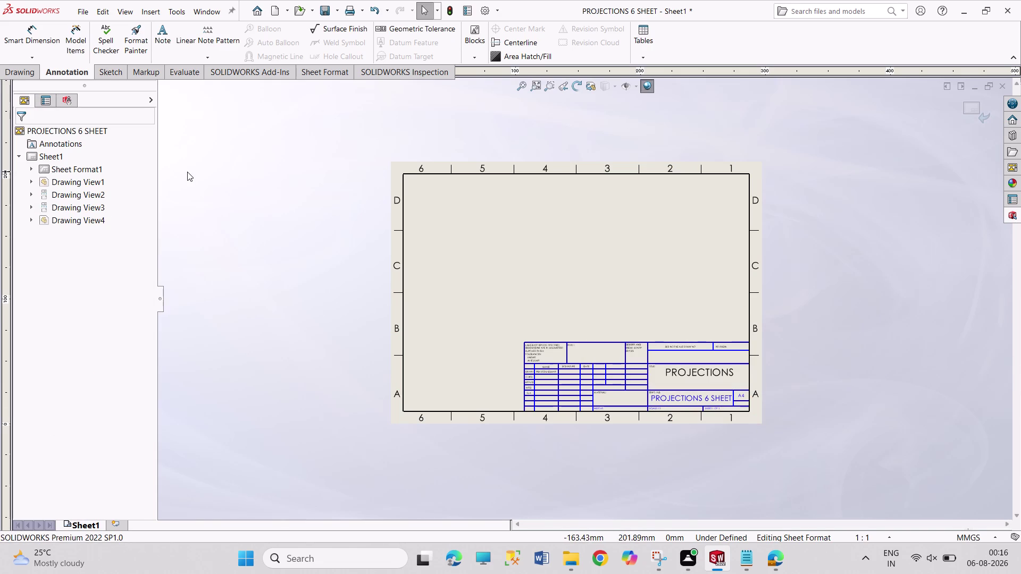
key(Escape)
key(Escape)
Return to Edit Sheet with the views showing and save the corrected drawing.
right_click(37, 151)
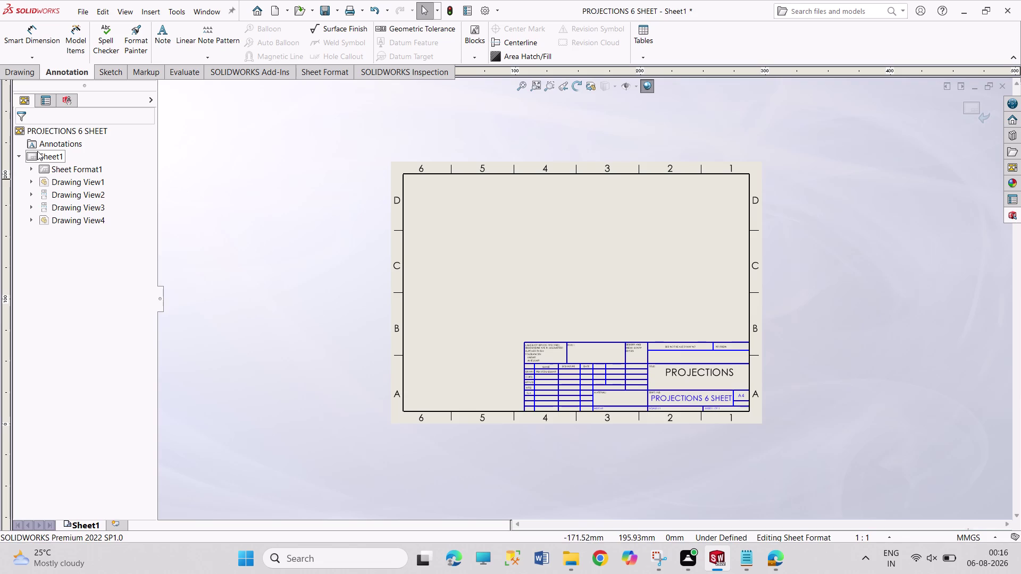
click(64, 182)
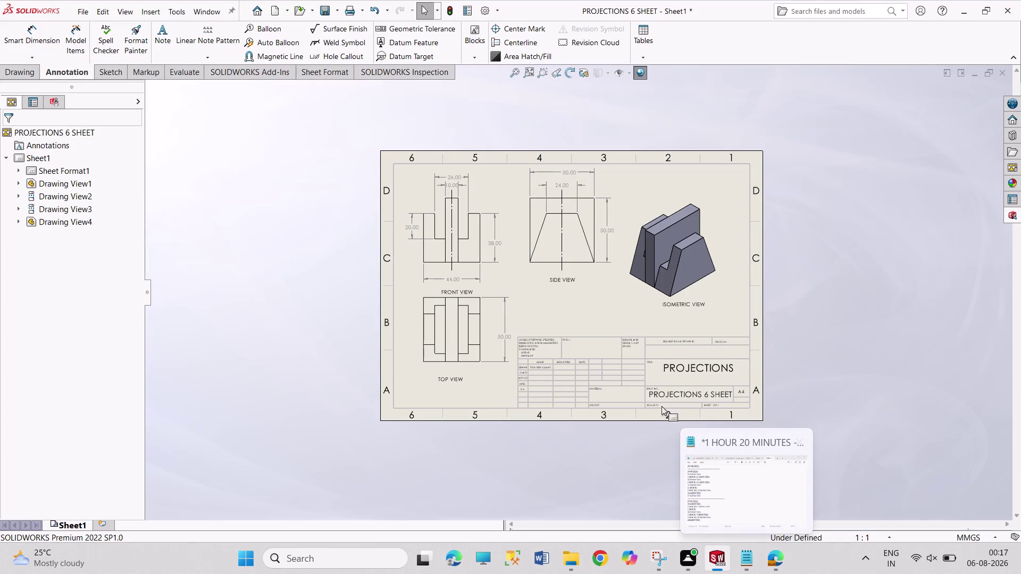
key(ctrl+s)
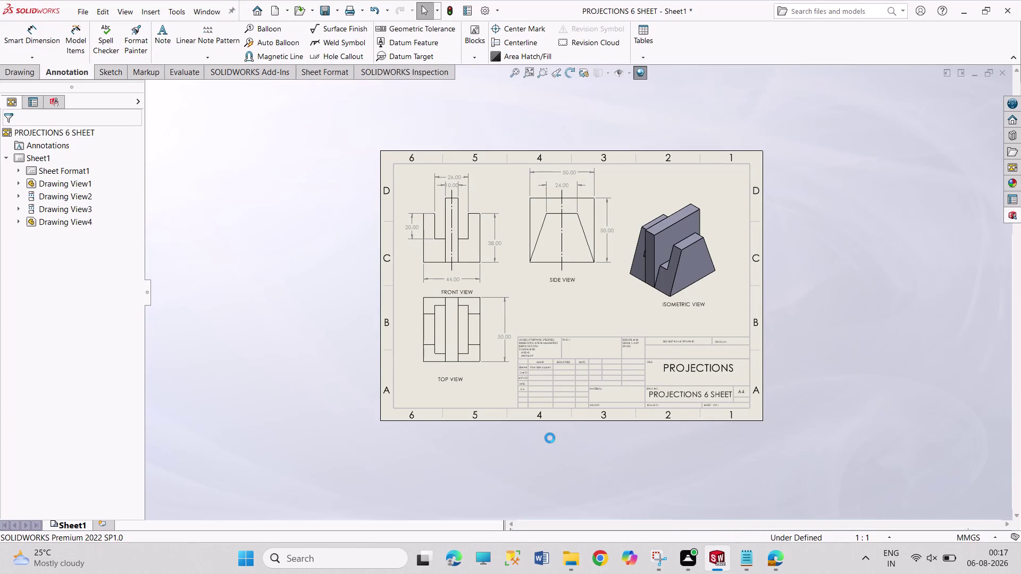
Print all sheets to PDF with the page setup set to A4 paper.
key(ctrl+p)
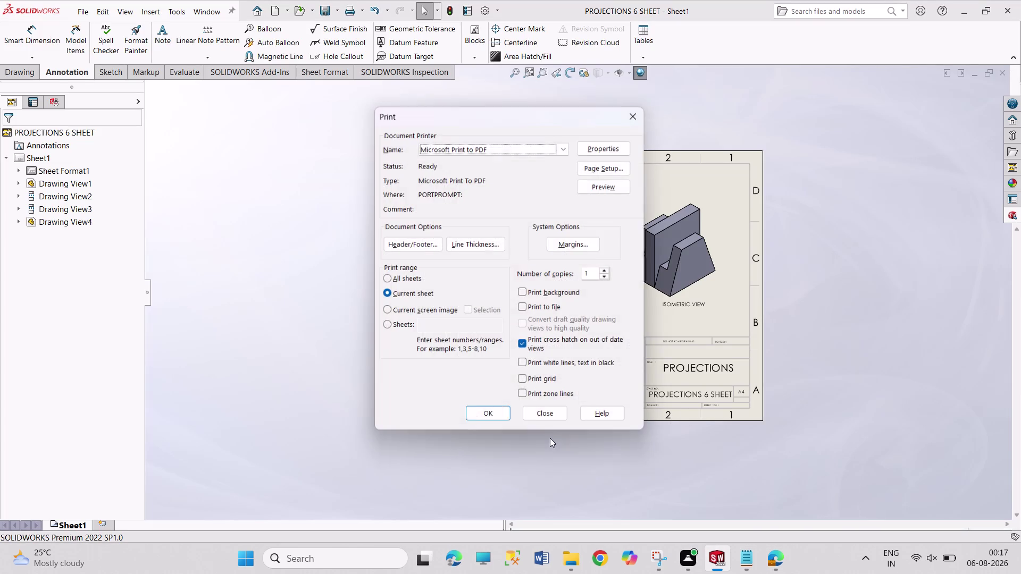
click(615, 168)
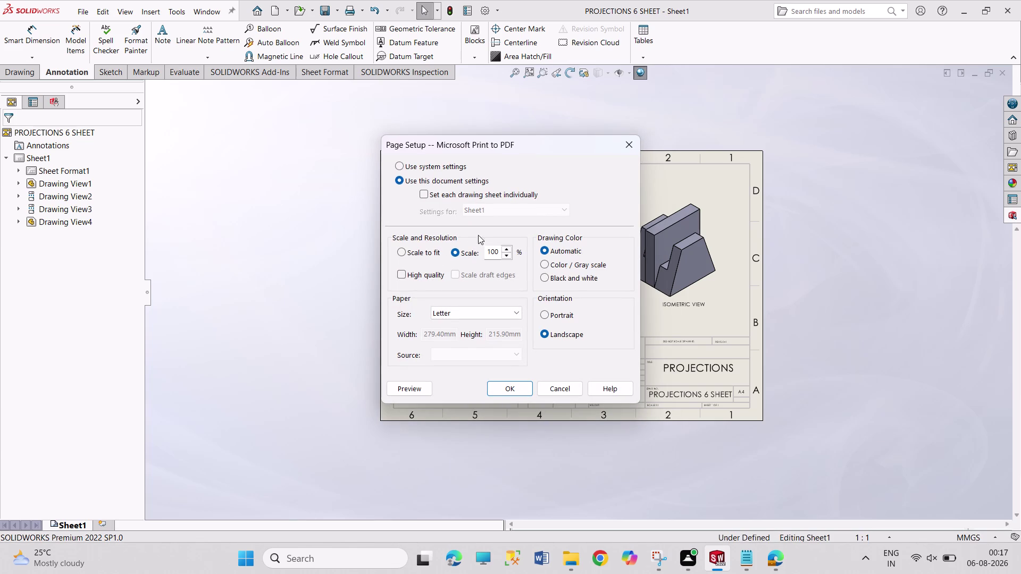
click(512, 318)
scroll(down, 3)
scroll(up, 3)
scroll(up, 3)
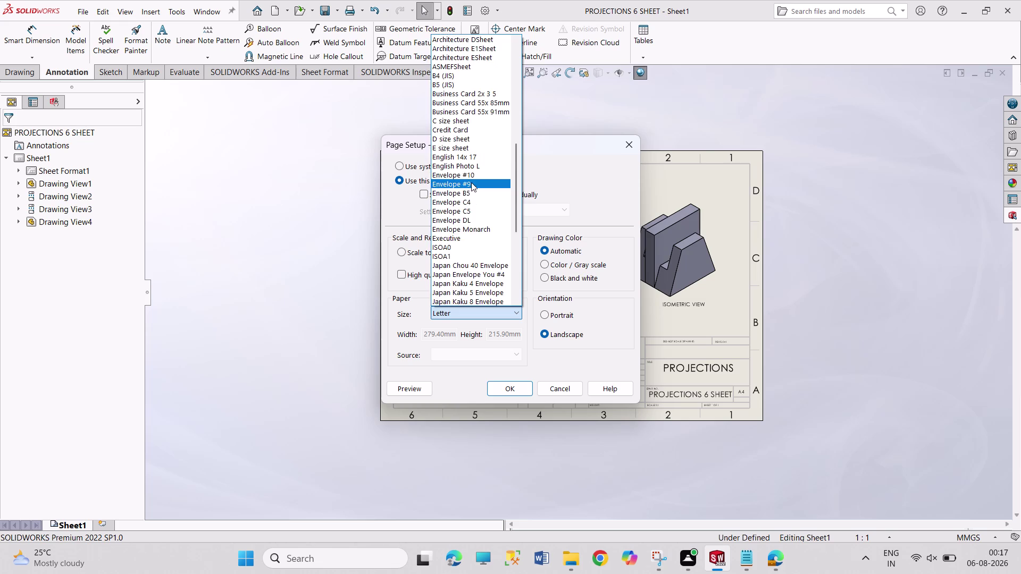
scroll(up, 3)
click(459, 93)
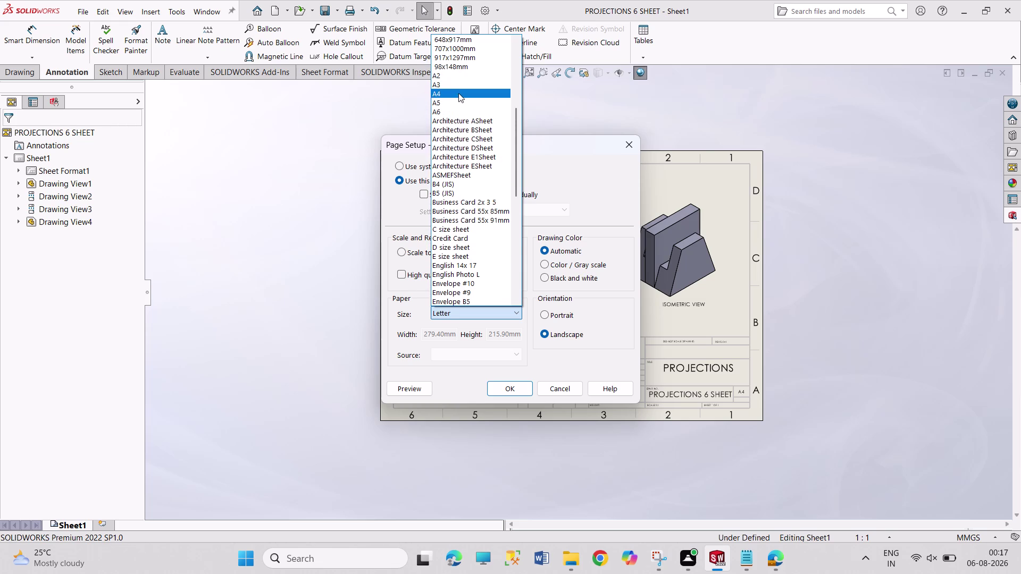
click(515, 389)
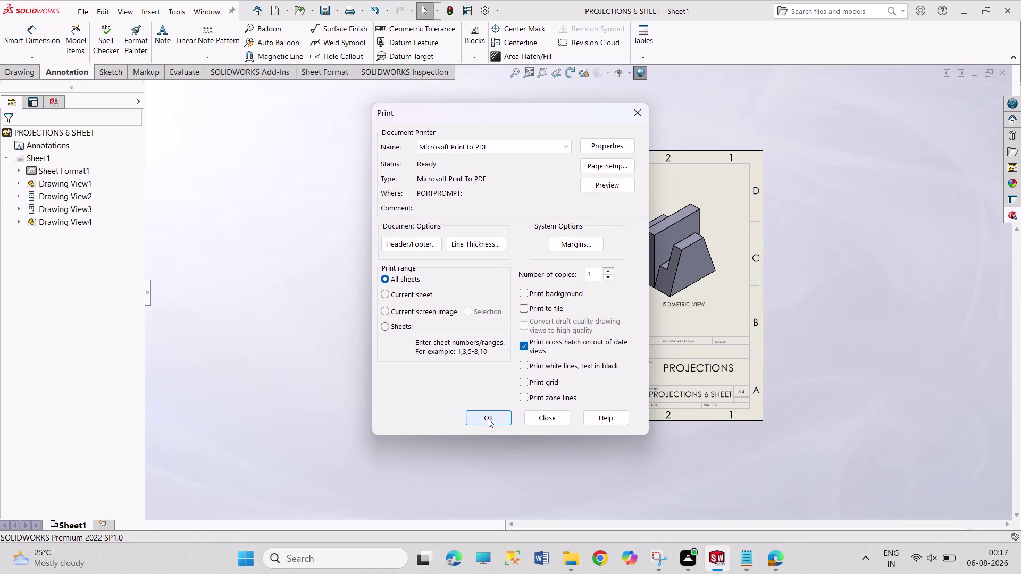
click(487, 419)
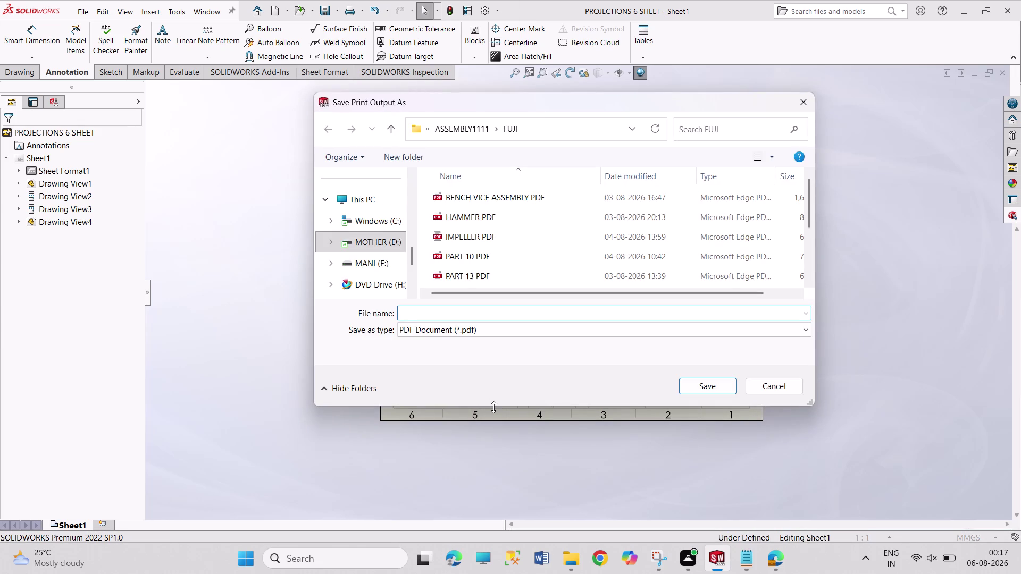
Name the PDF output PROJECTIONS 6 PDF, correcting a typo, and save it.
text(PROJEC)
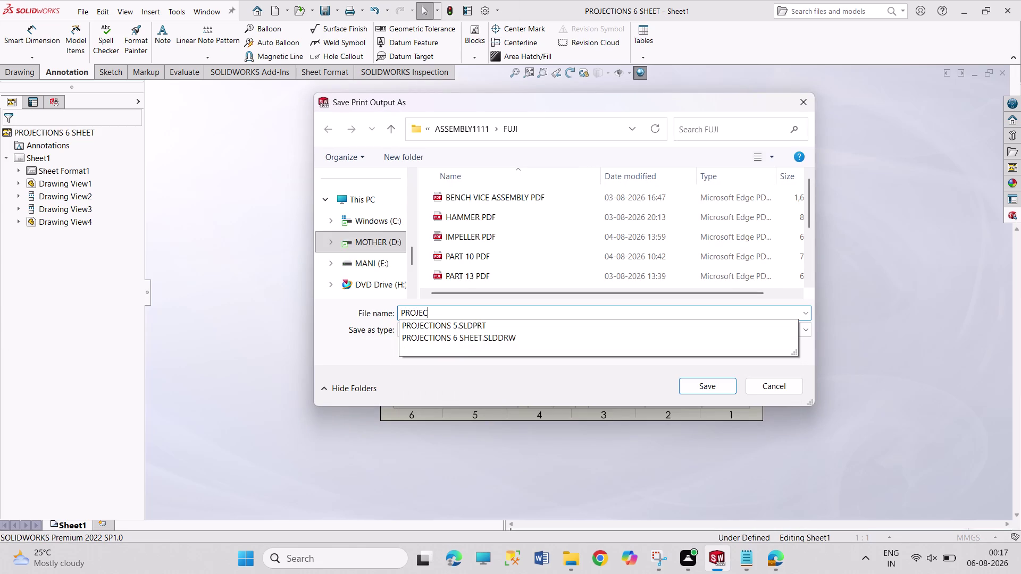
text(TIONS 6)
key(space)
text(PDF)
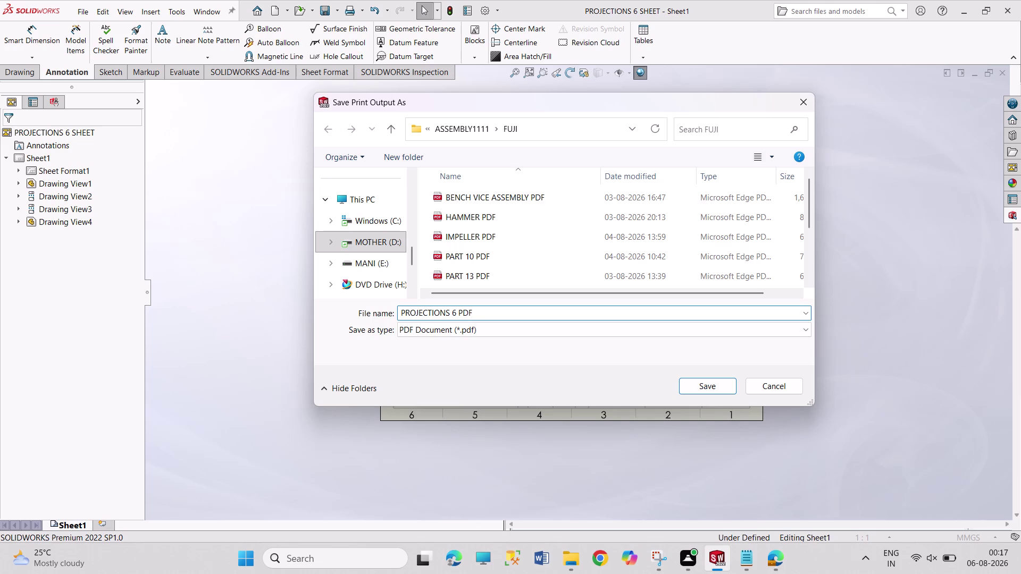
key(Left)
key(Left)
key(Left)
key(Left)
key(Left)
key(Left)
key(BackSpace)
key(BackSpace)
key(BackSpace)
text(PR)
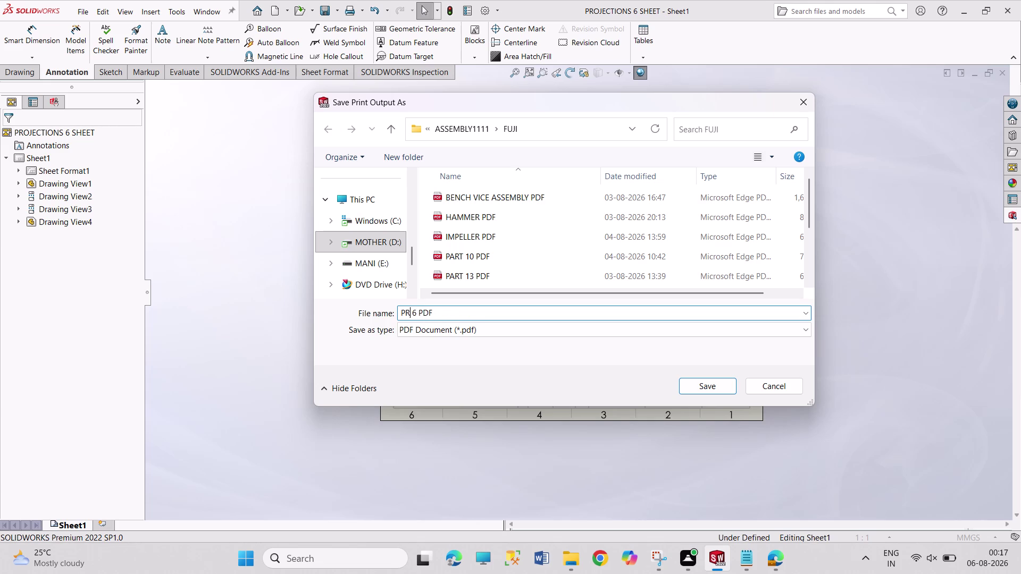
text(OJECTIO)
text(NS)
key(Return)
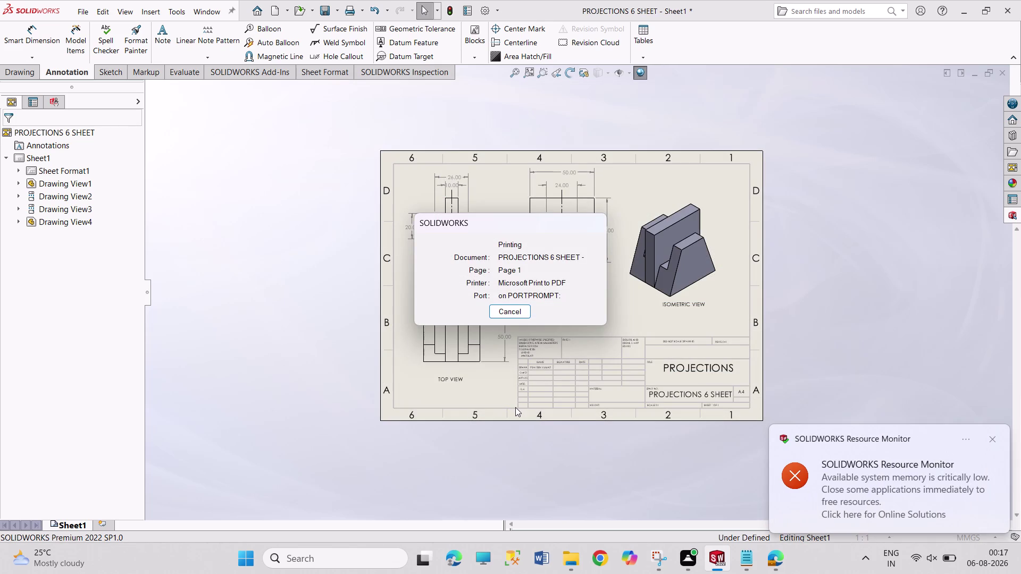
click(990, 438)
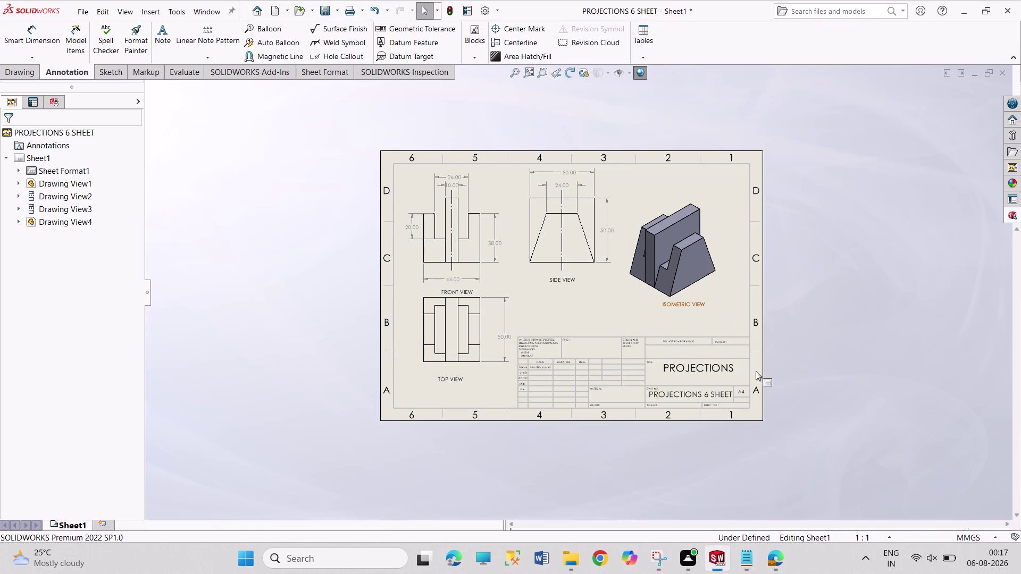
drag(773, 127, 890, 447)
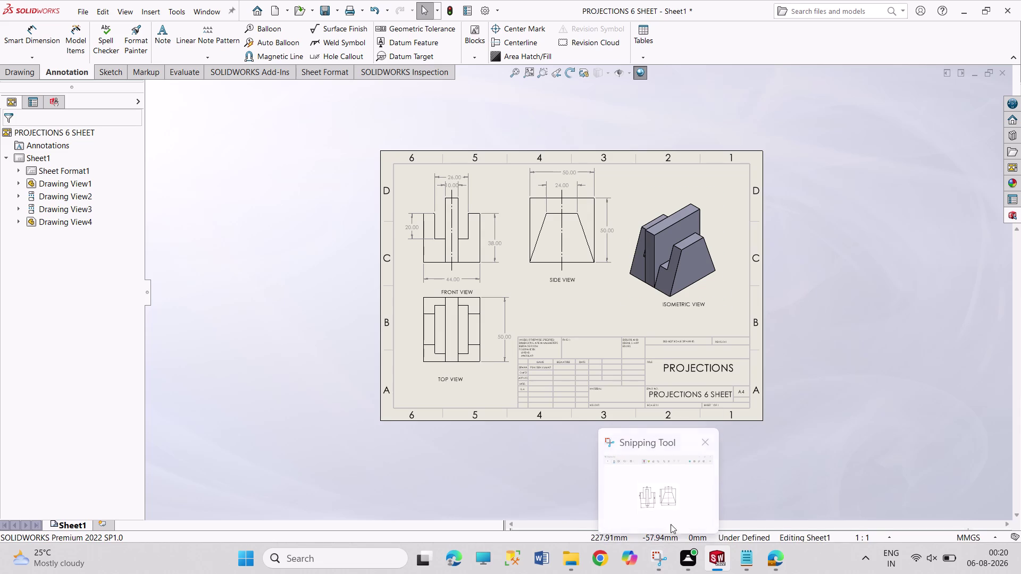
click(703, 447)
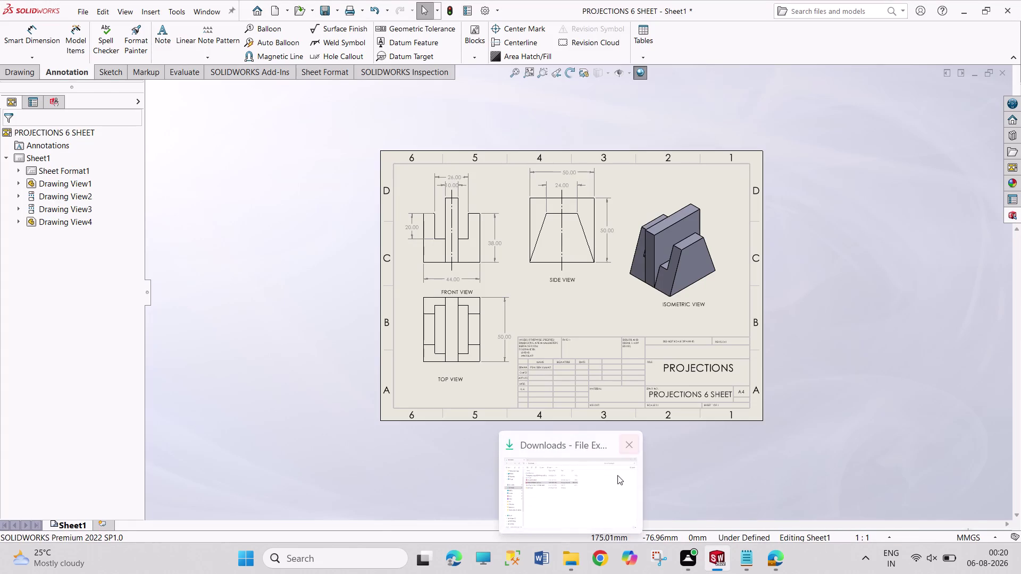
click(626, 447)
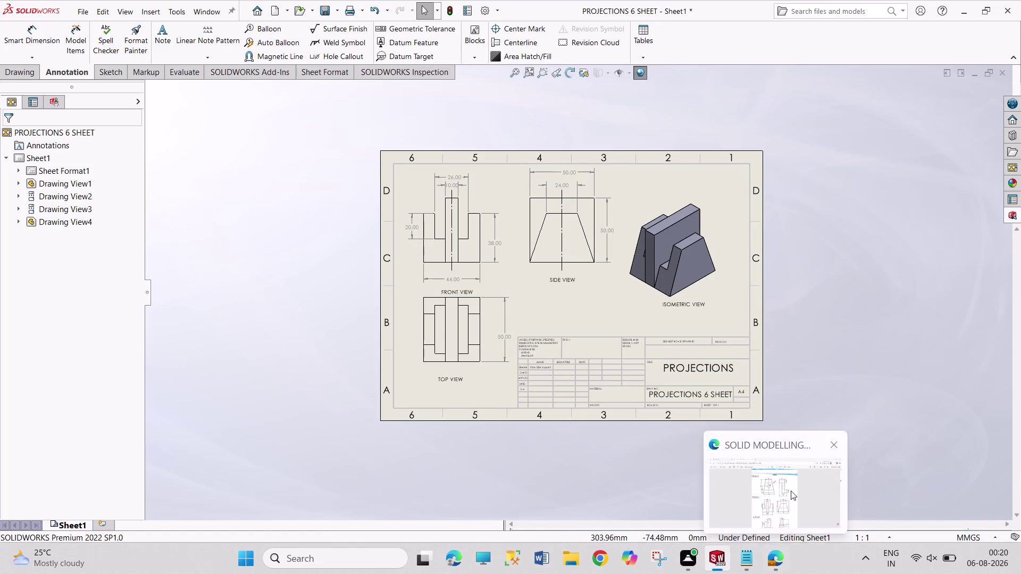
click(834, 442)
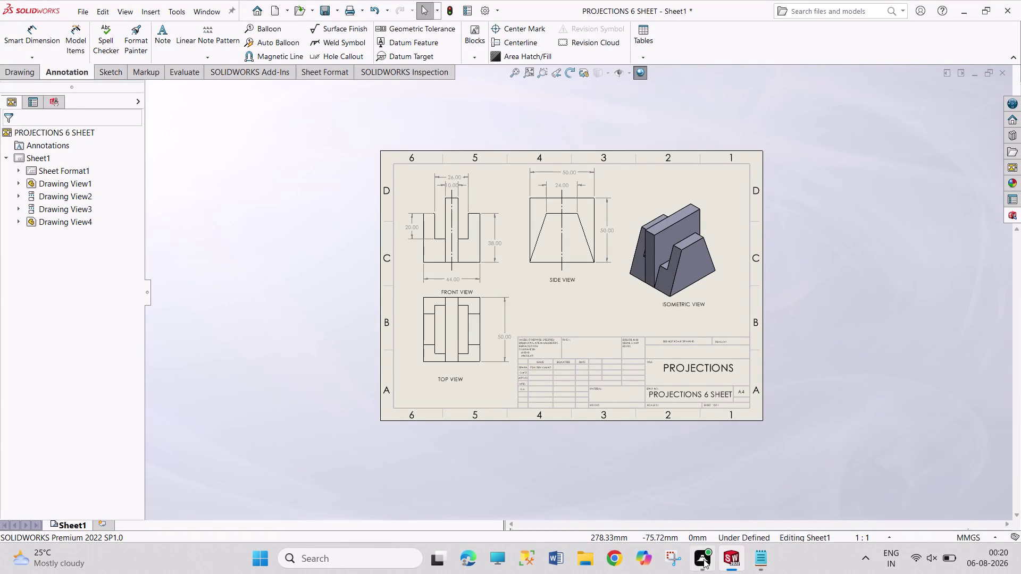